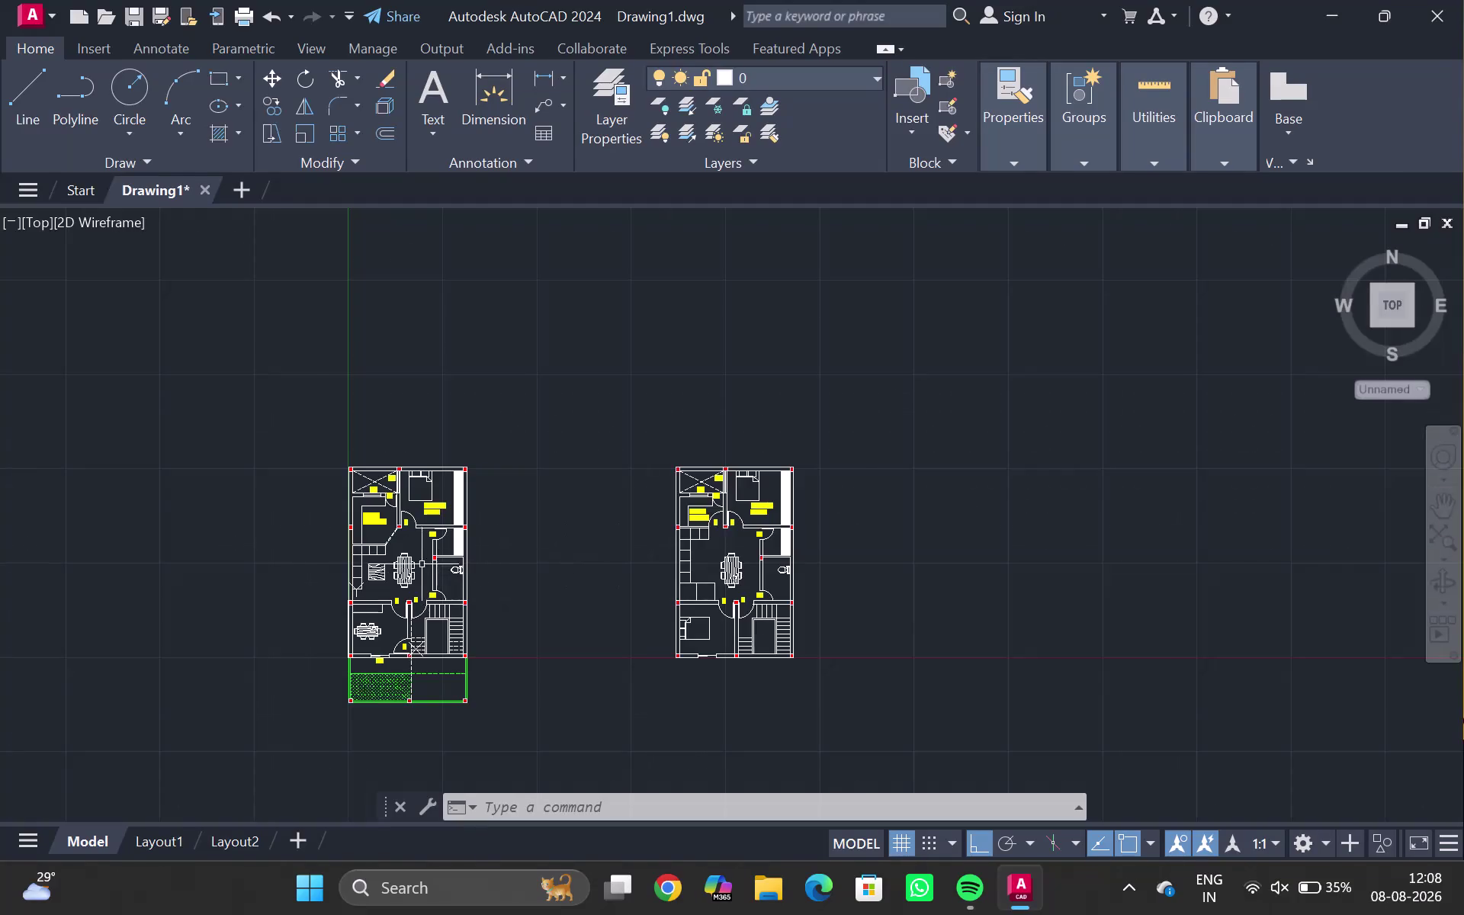
Zoom to the left plan's kitchen and dining area, then switch from single-line to Multiline Text.
scroll(up, 3)
middle_drag(380, 574, 430, 545)
scroll(up, 3)
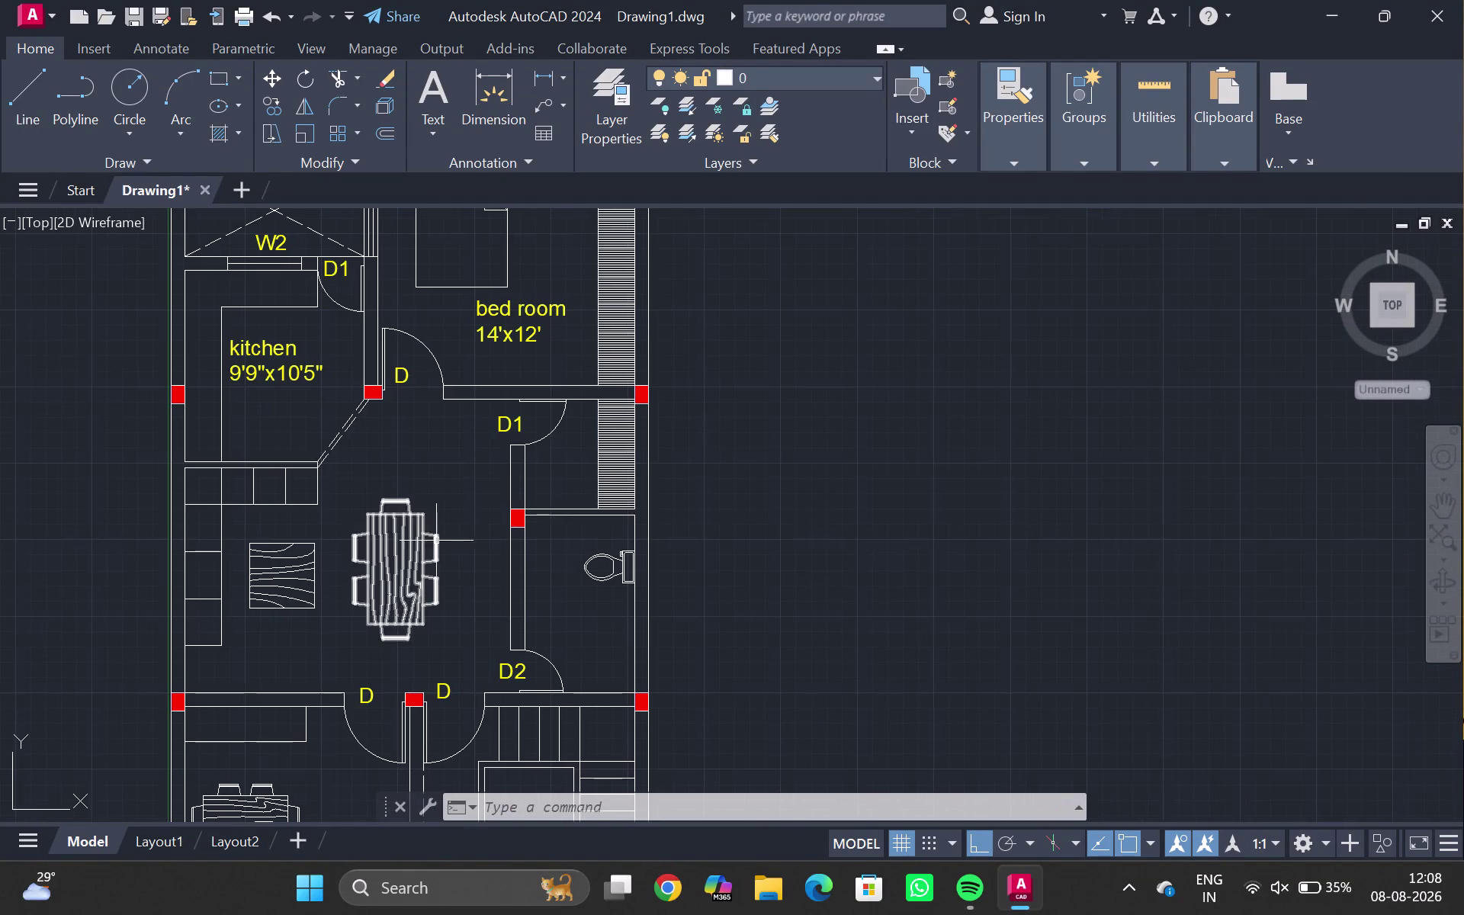
scroll(up, 3)
middle_drag(440, 525, 438, 564)
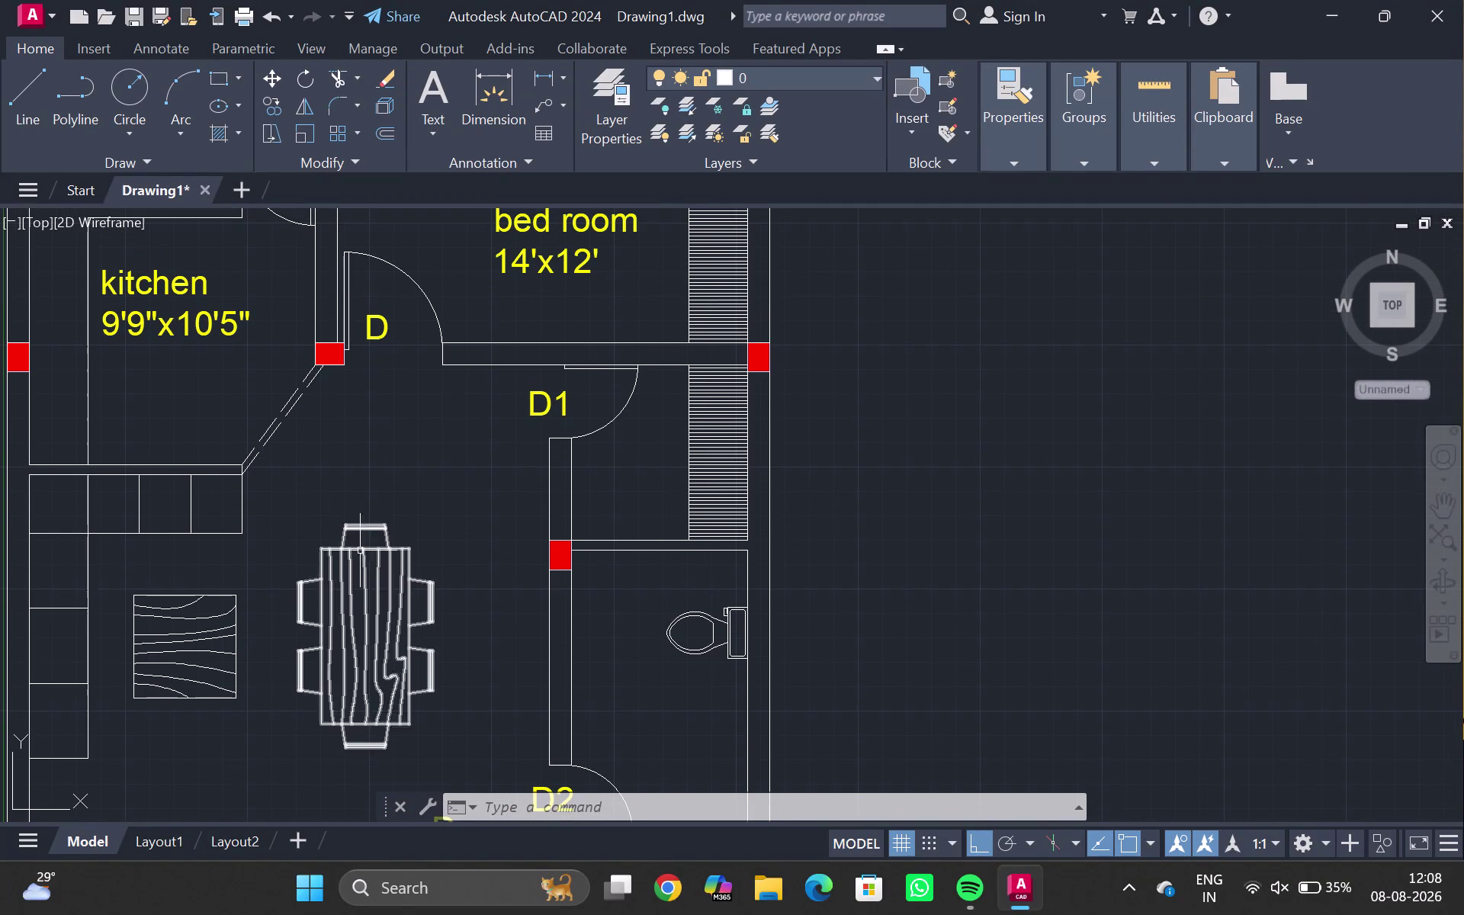
click(432, 122)
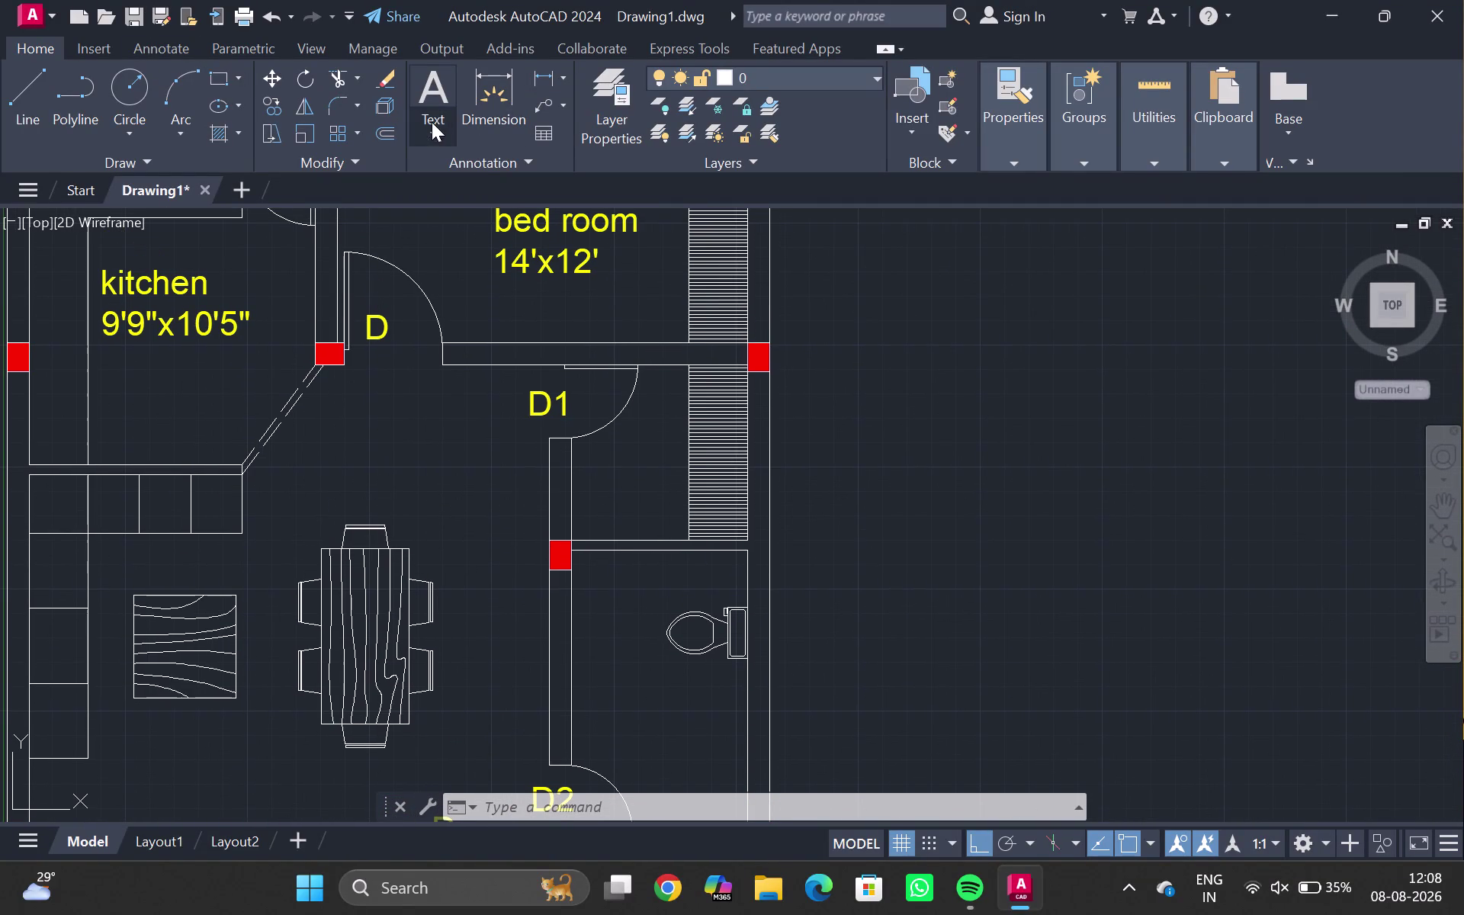
double_click(458, 228)
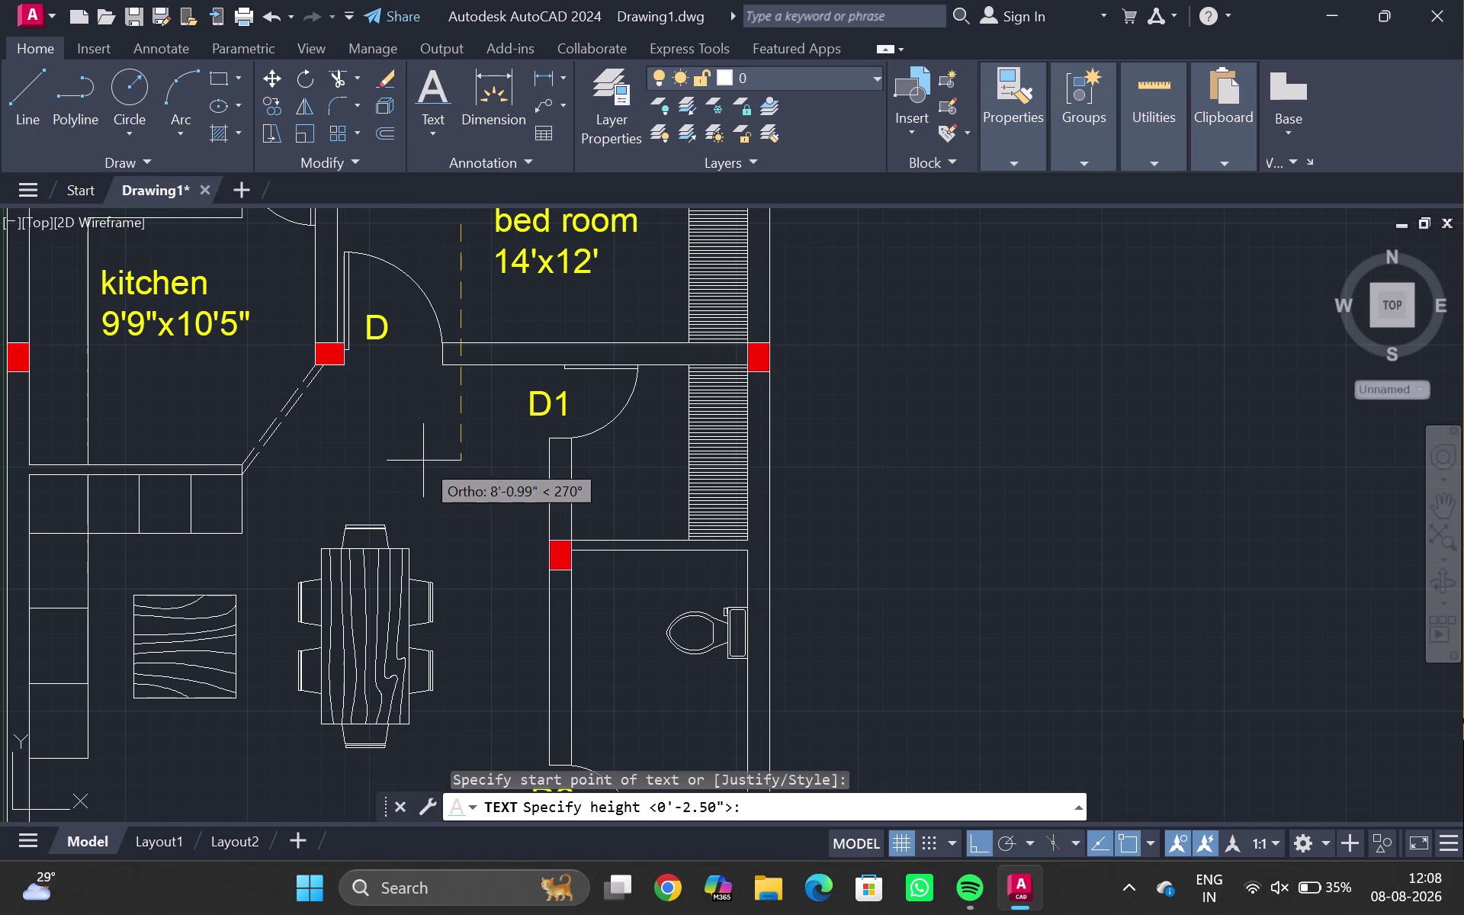
key(Escape)
click(433, 135)
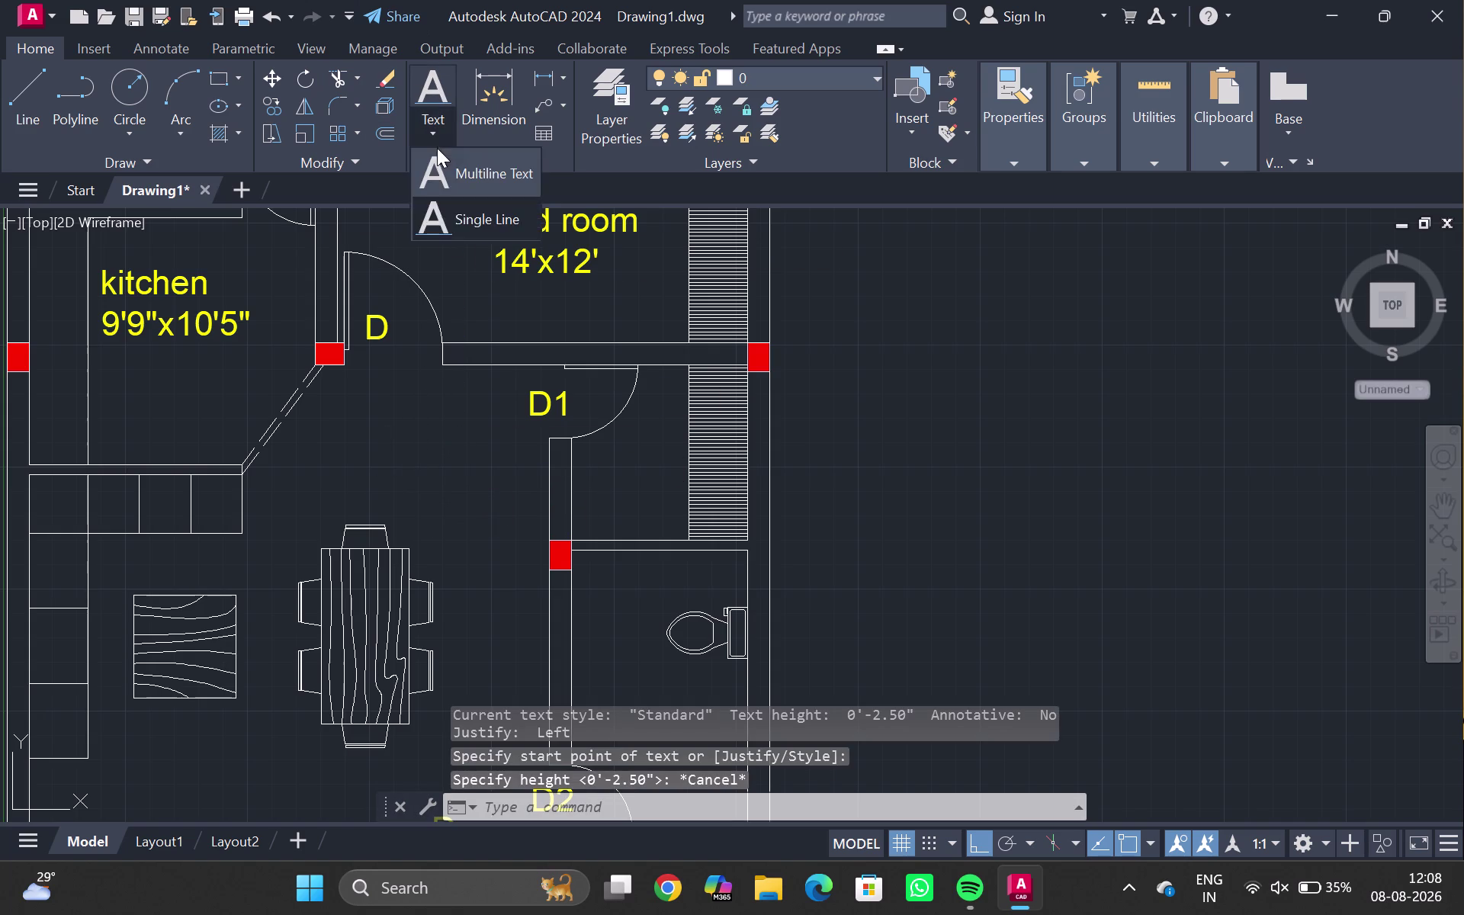
click(474, 176)
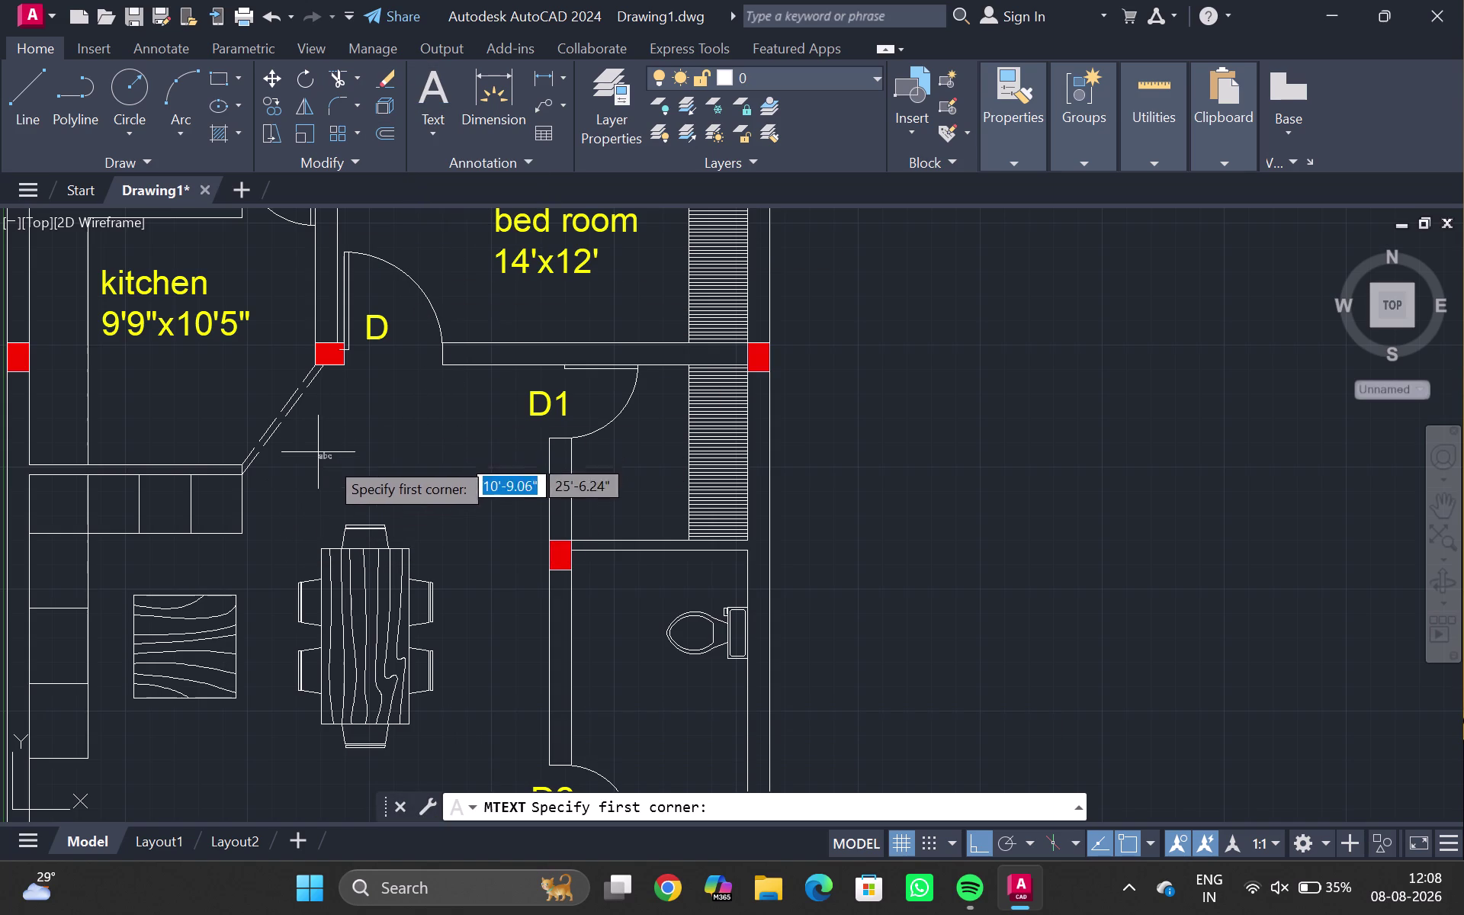
Draw a text box in the living area and type LIVING ROOM, fixing a typo.
middle_drag(394, 618, 511, 233)
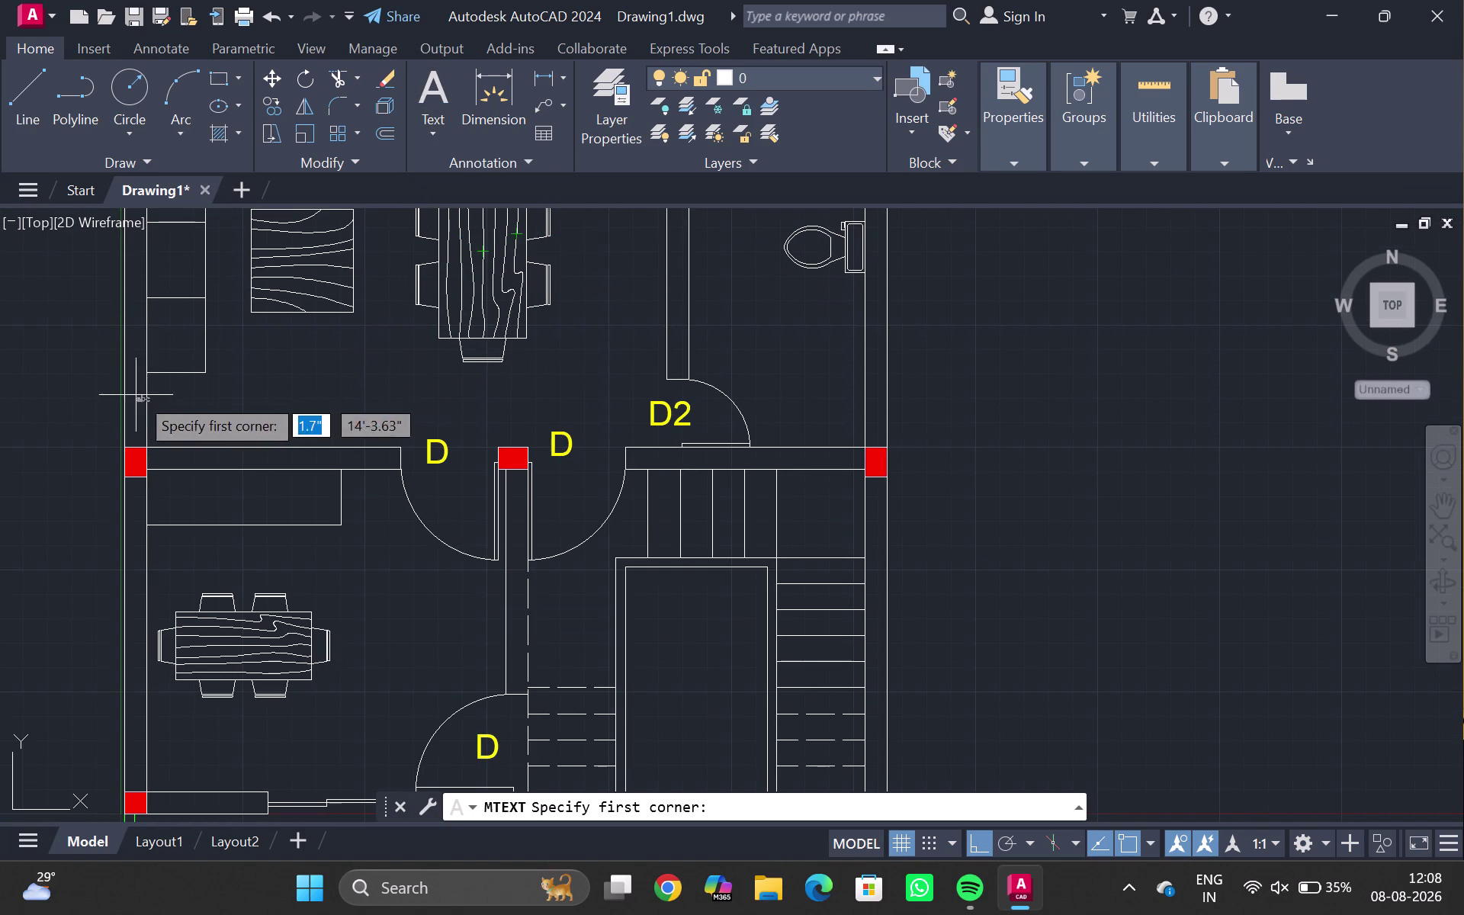
click(247, 333)
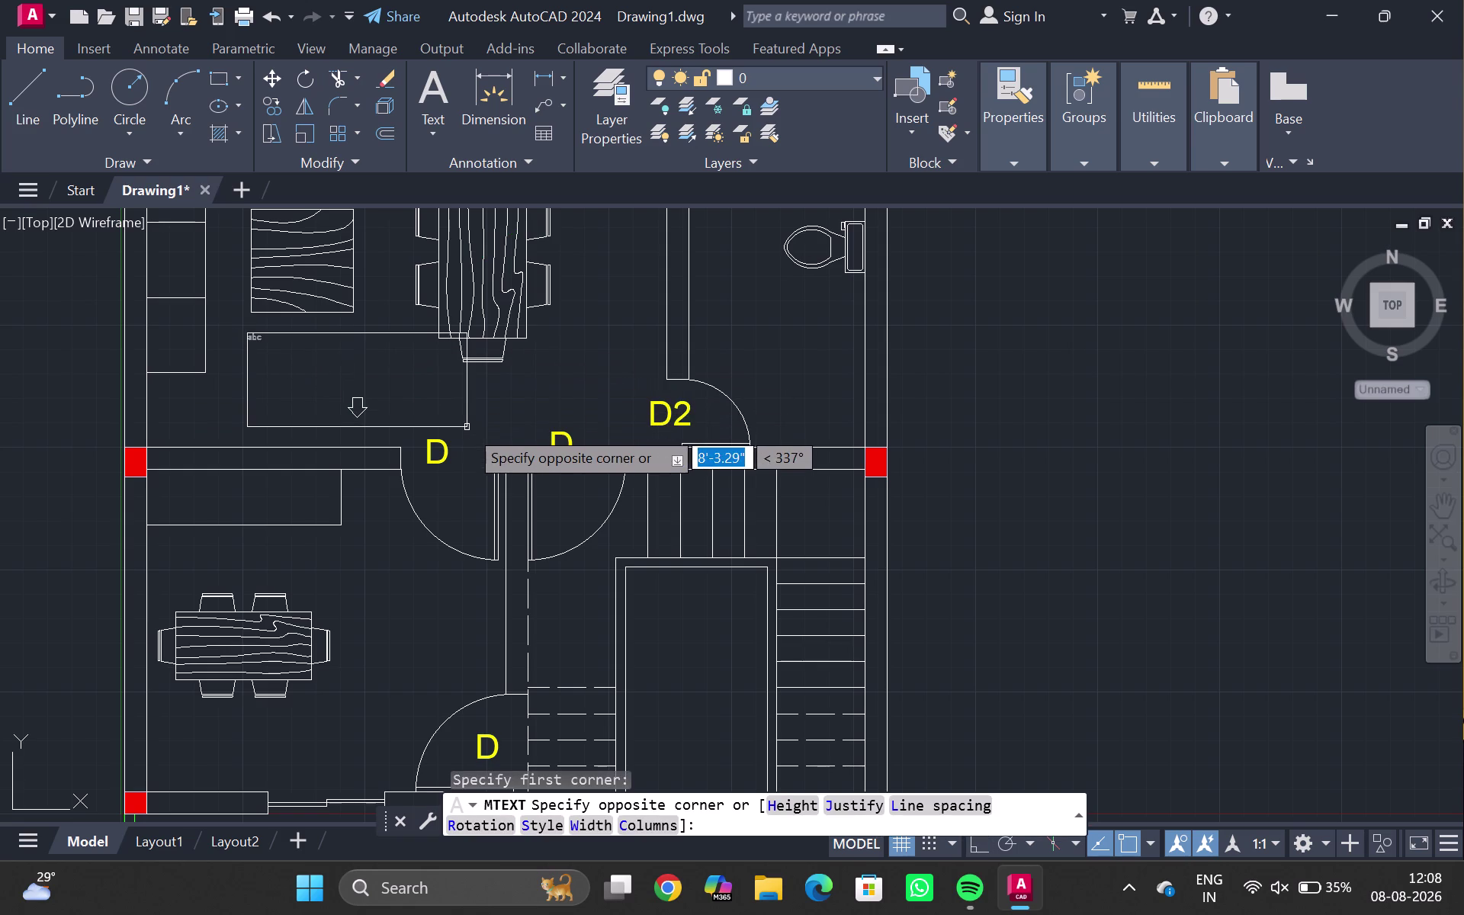
click(438, 428)
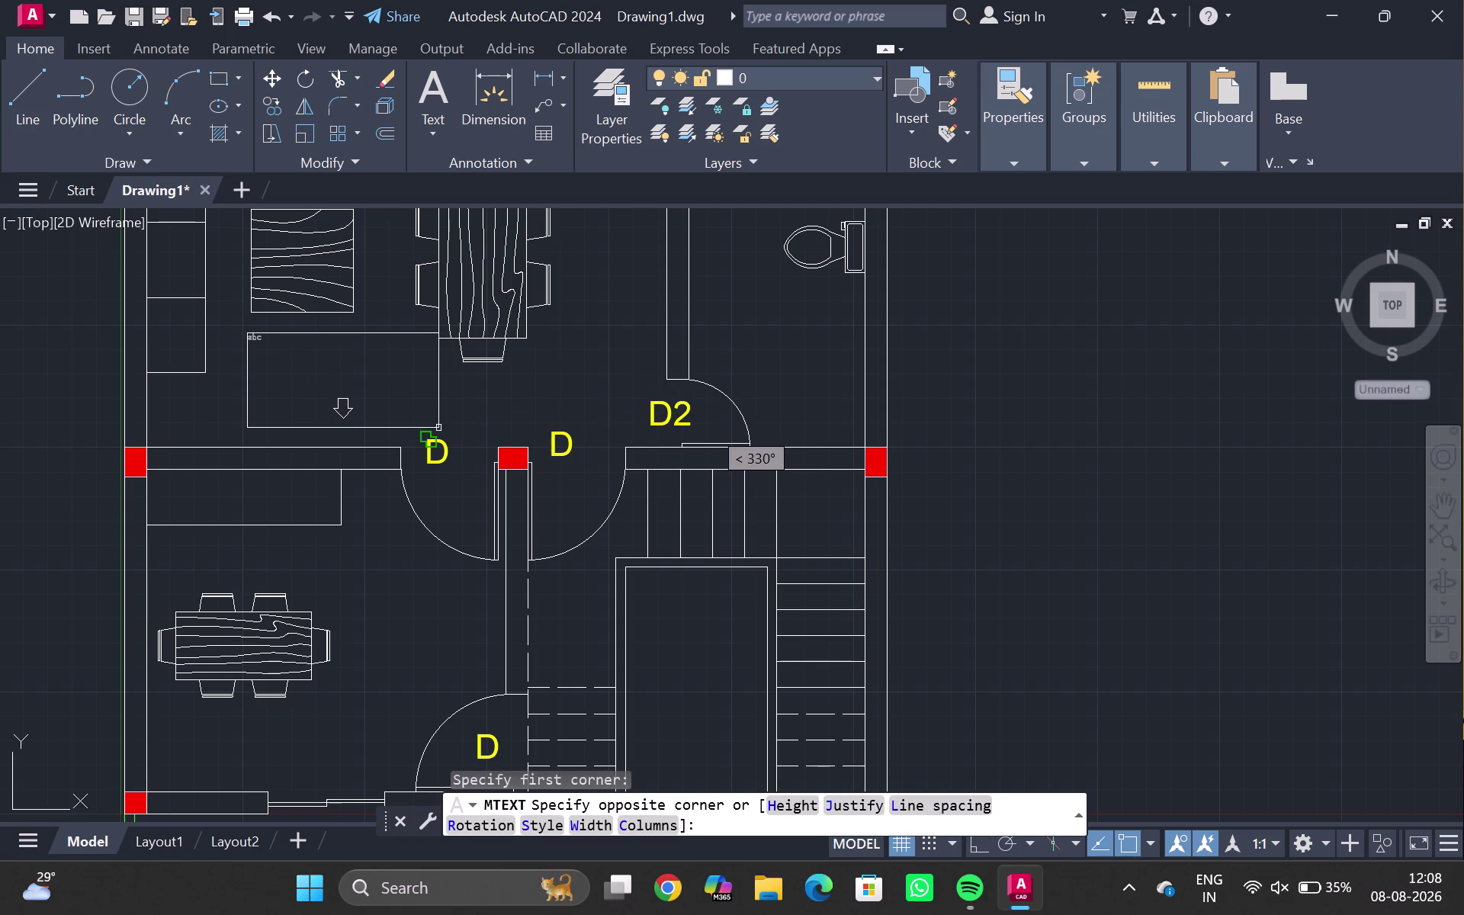
text(LI)
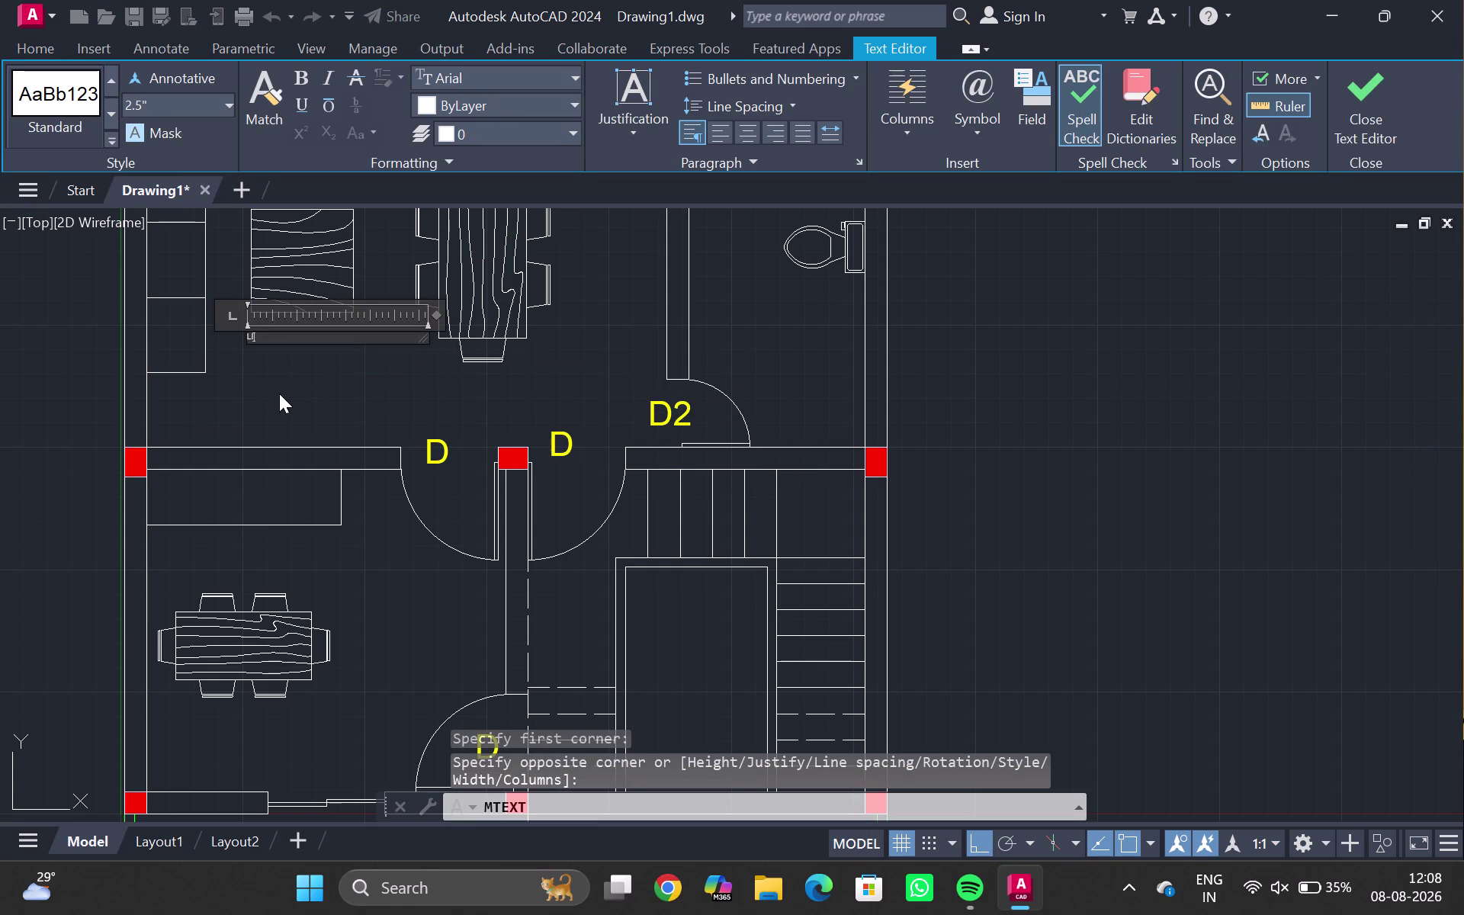
text(VING ROIO)
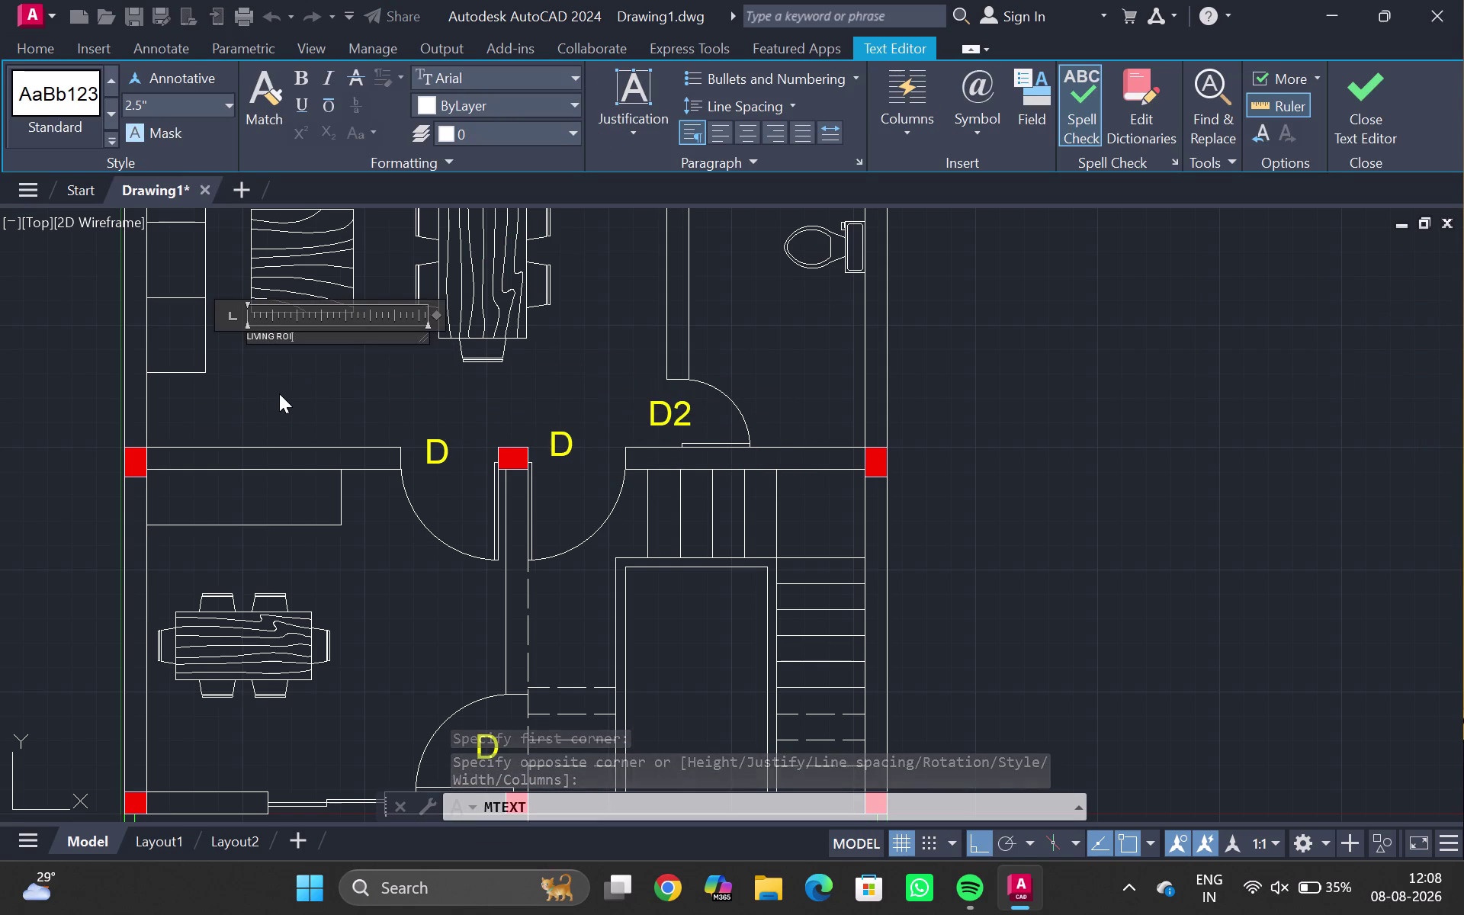
key(BackSpace)
key(BackSpace)
text(O)
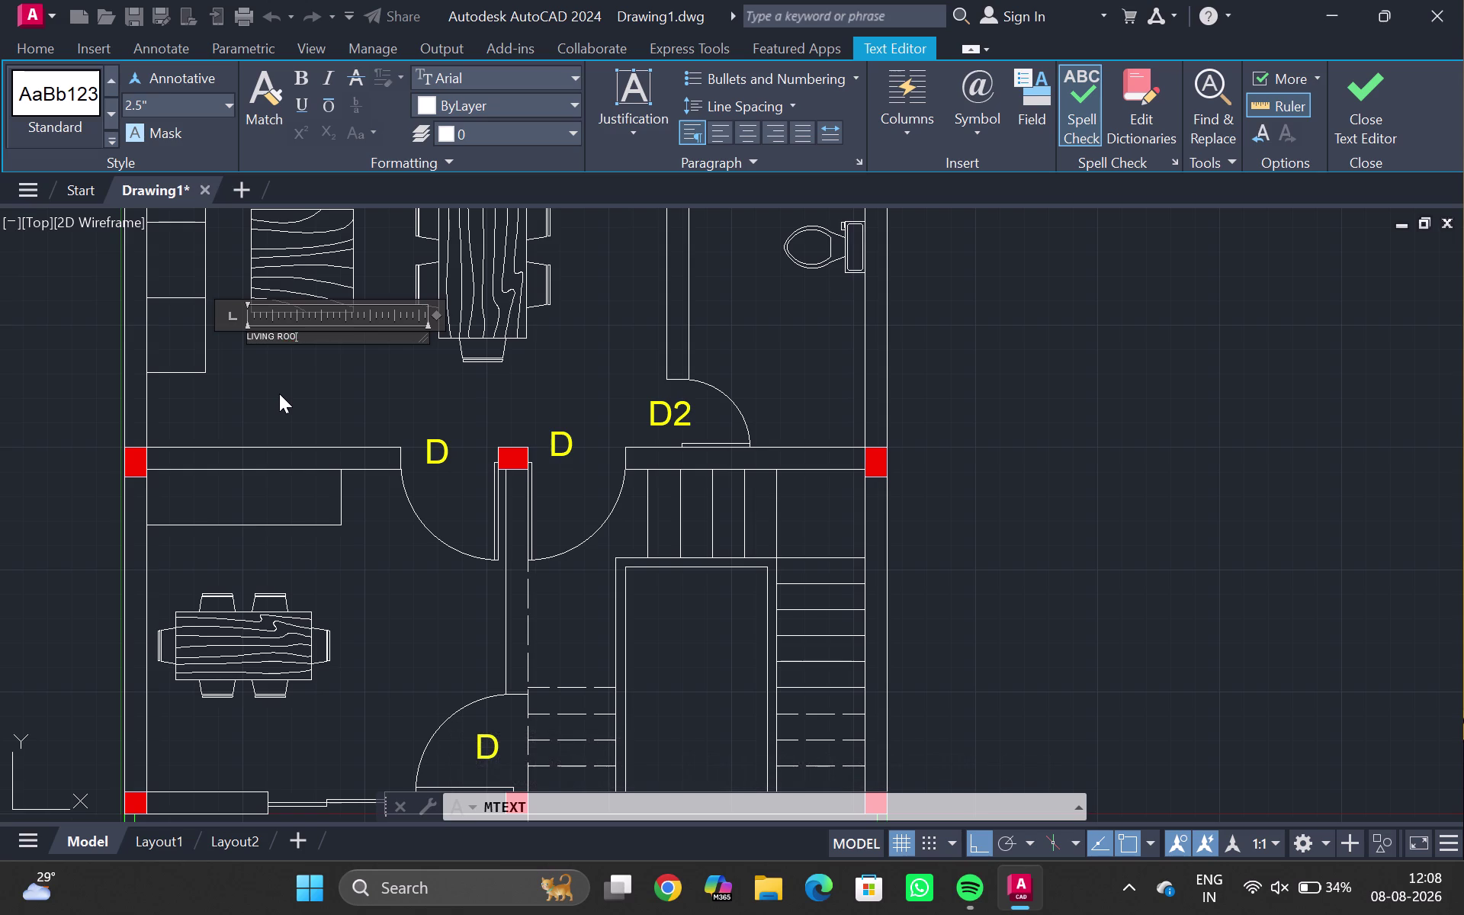
text(M)
Start a second line with the size 17'9"X and re-center the view on the left plan.
key(Return)
key(1)
text(7')
key(9)
key(shift+quotedbl)
key(x)
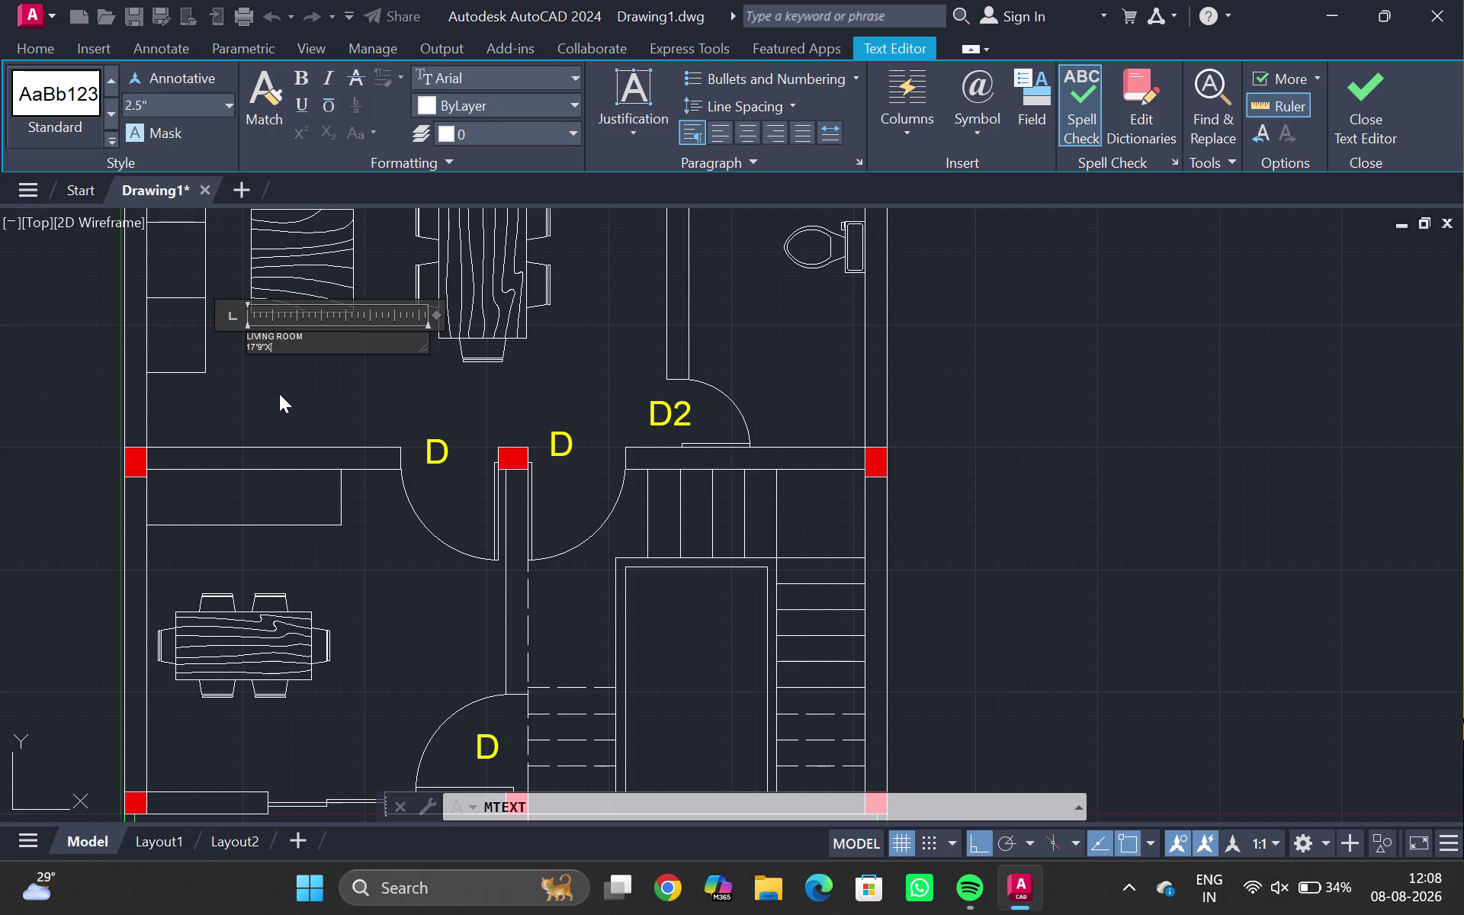
scroll(down, 3)
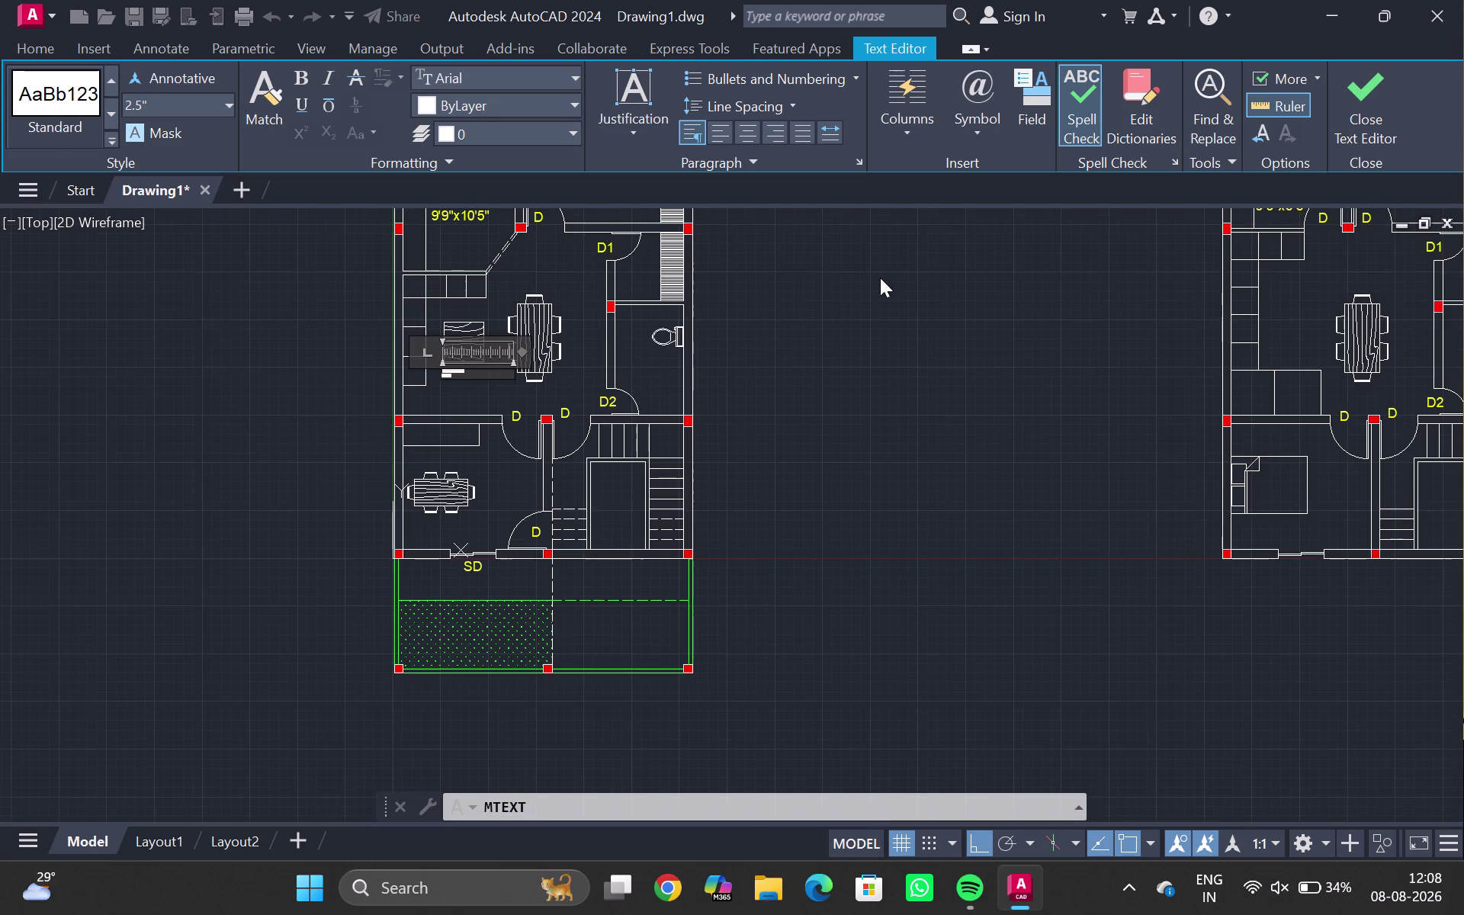
middle_drag(929, 277, 876, 305)
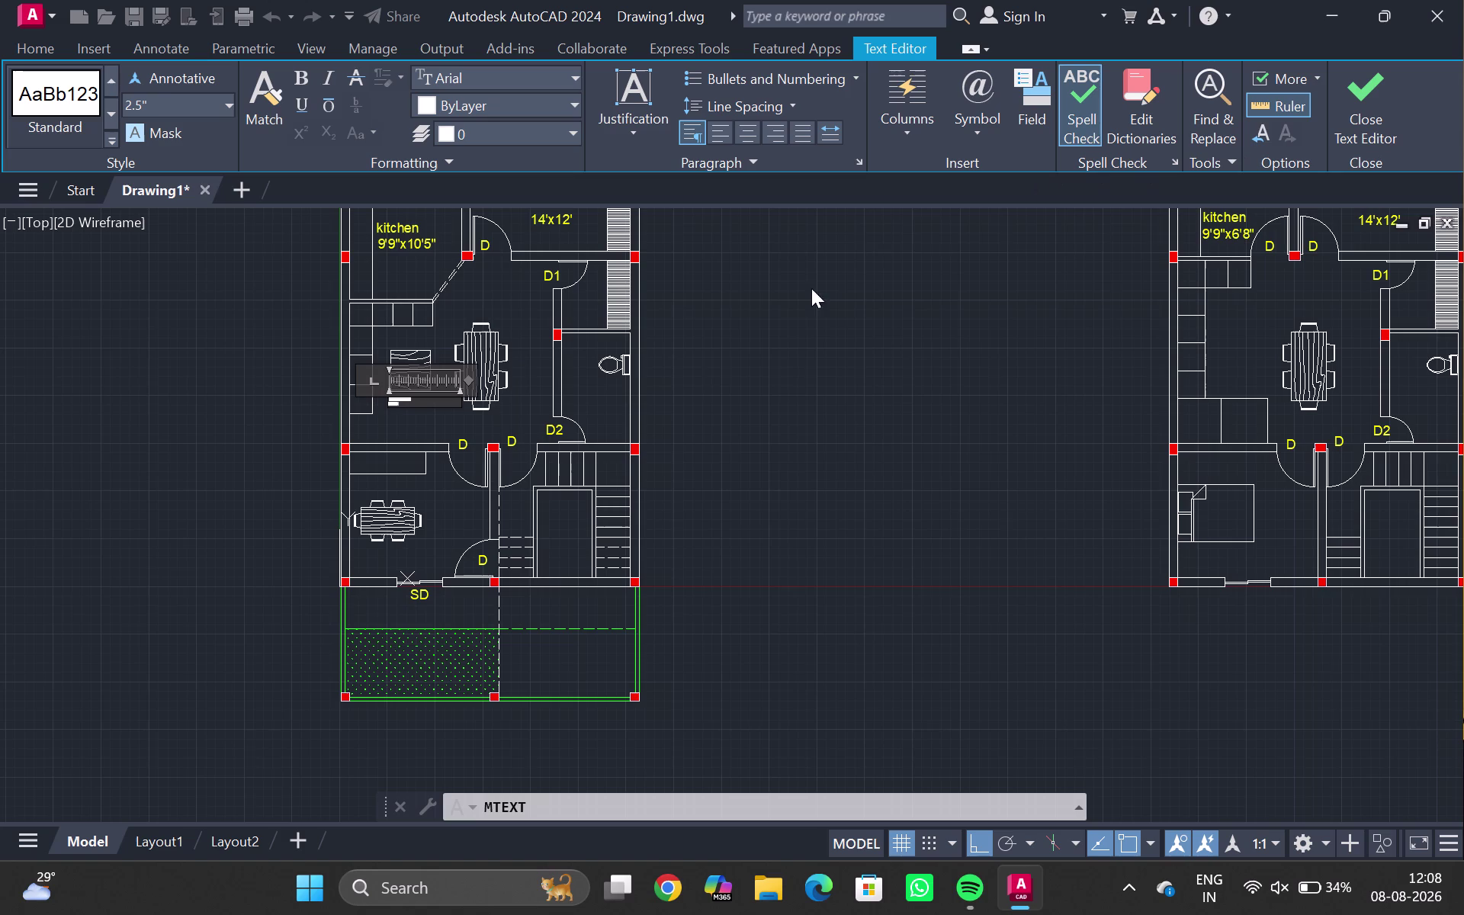
scroll(up, 3)
scroll(up, 3)
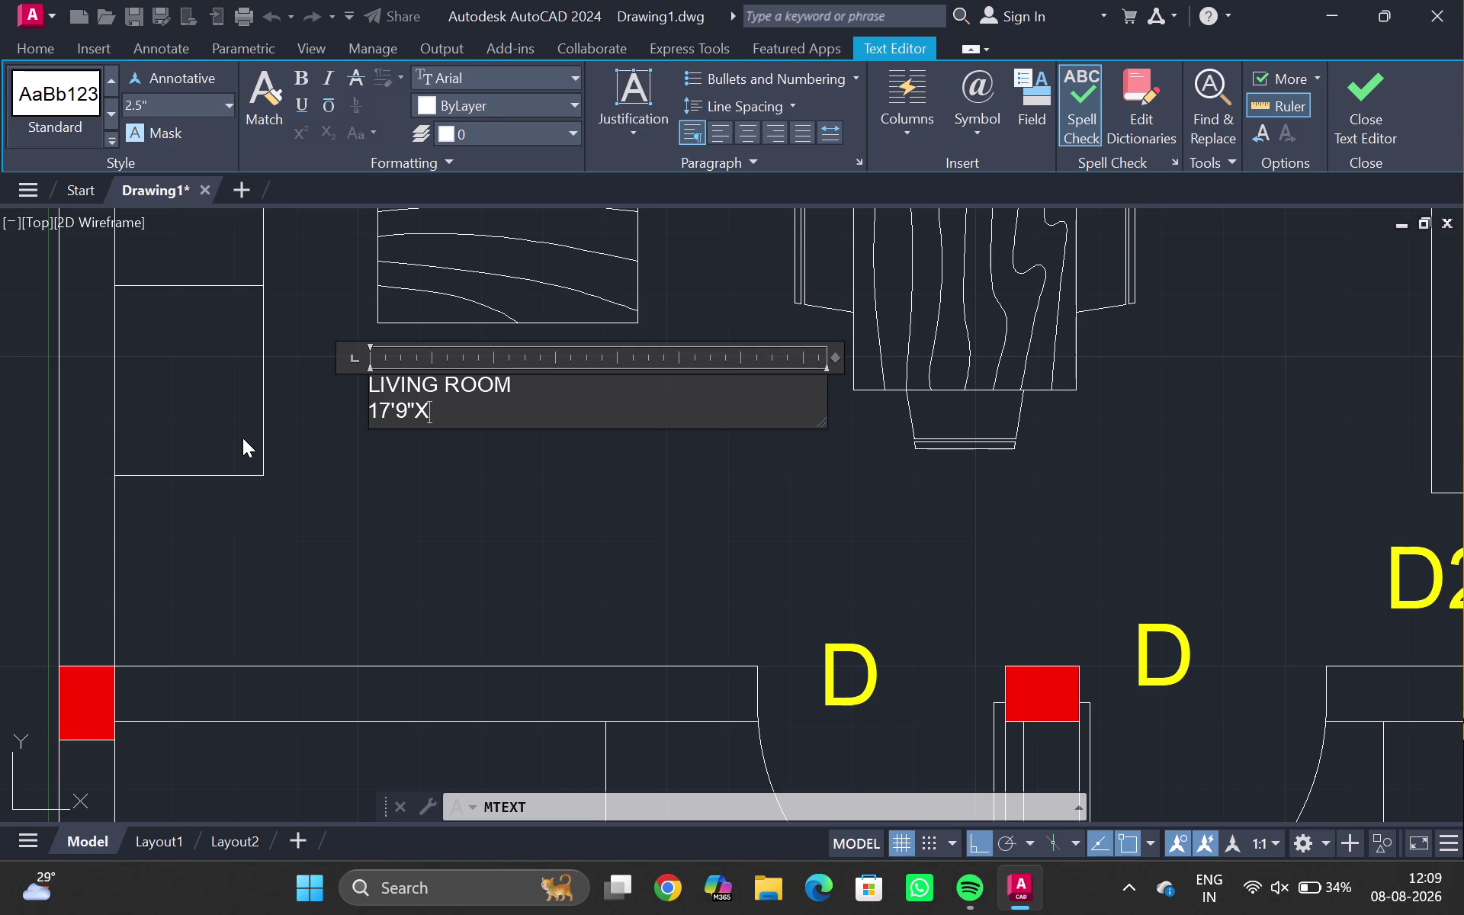
Finish the size as 12'3", select all the label text, and color it Yellow.
text(12)
key(apostrophe)
key(3)
key(shift+quotedbl)
drag(556, 416, 523, 417)
drag(522, 418, 319, 333)
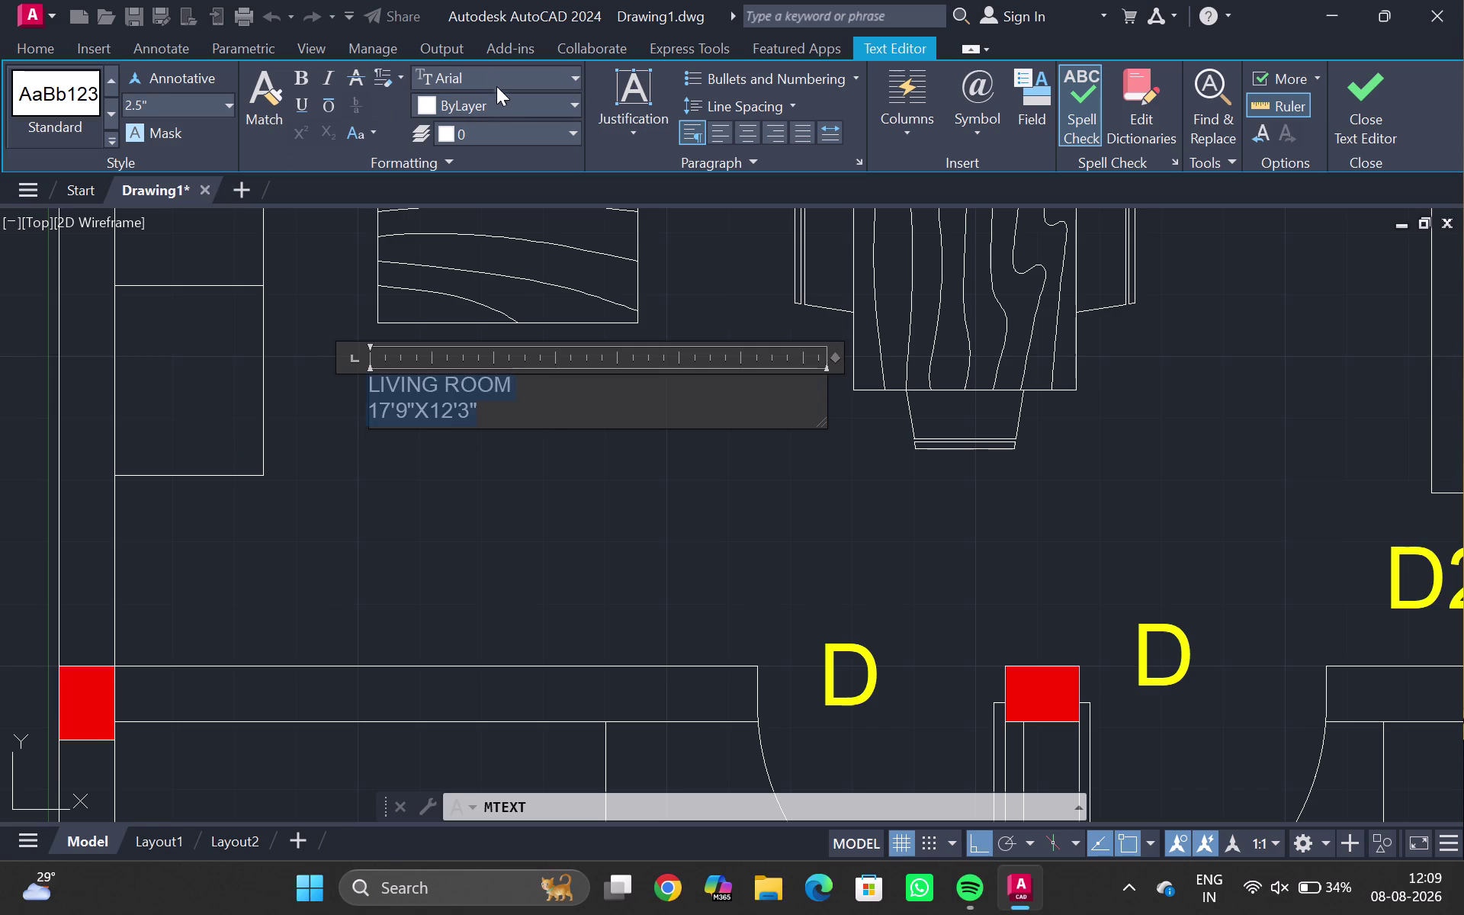
click(496, 101)
click(444, 326)
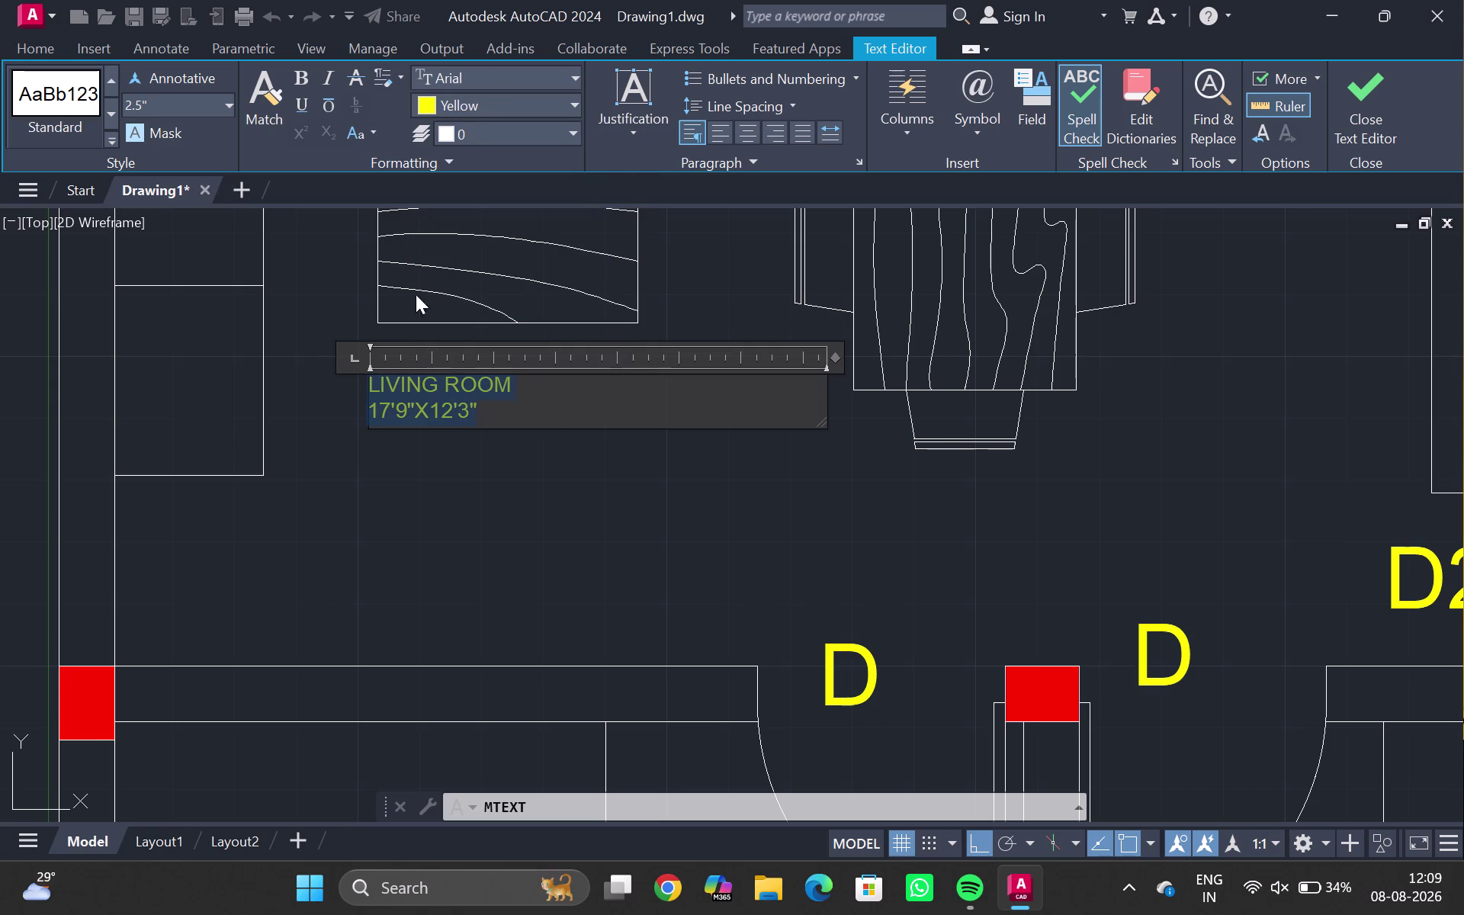
Set the label's text height to 10", then 8", and close the editor.
click(148, 102)
key(BackSpace)
text(10)
key(shift+quotedbl)
key(Return)
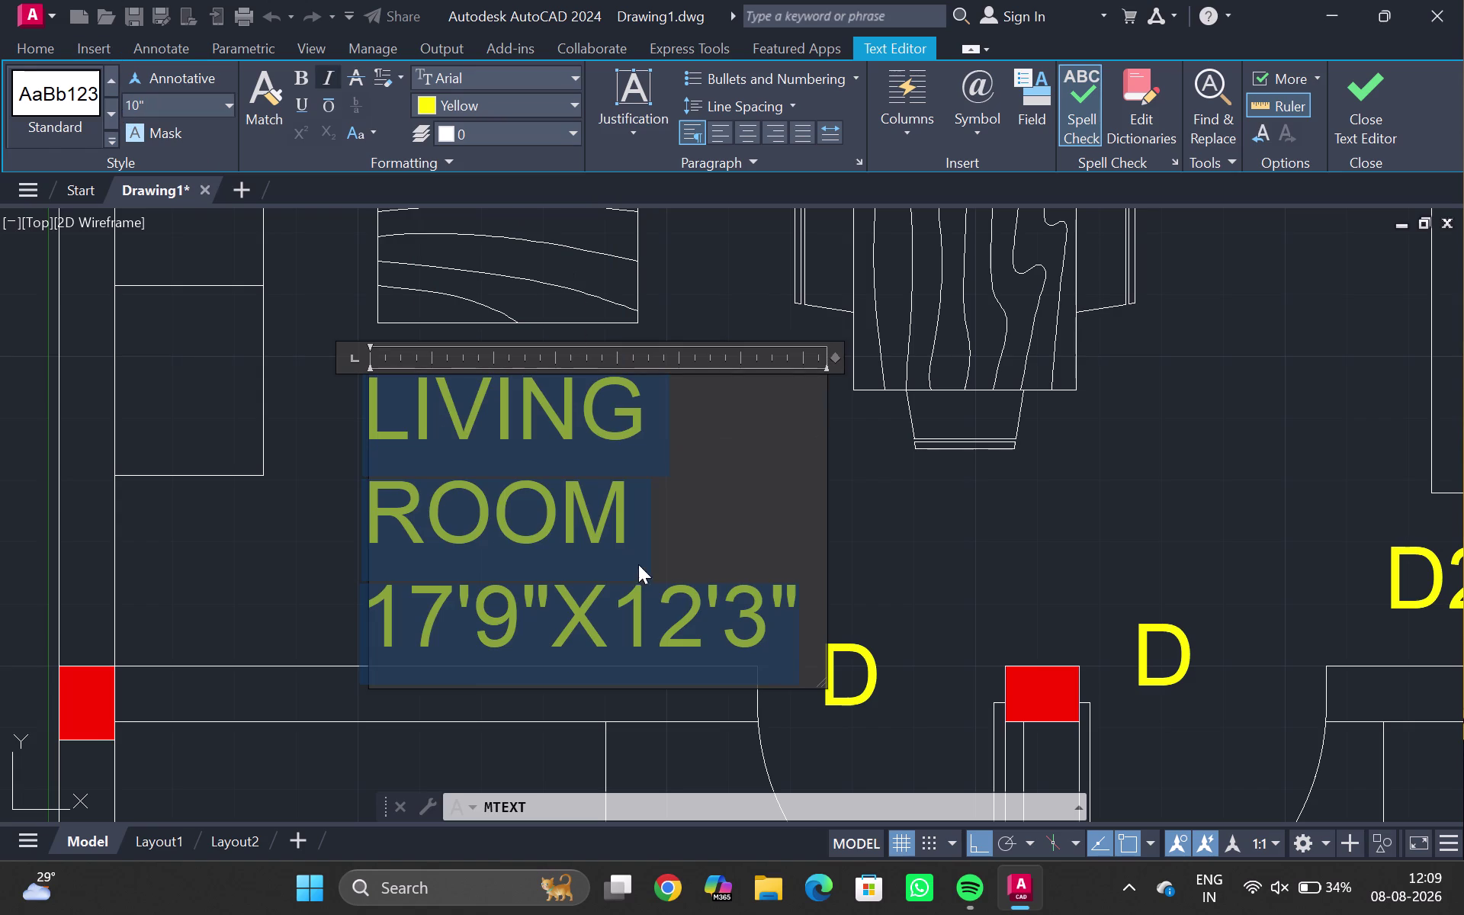
scroll(down, 3)
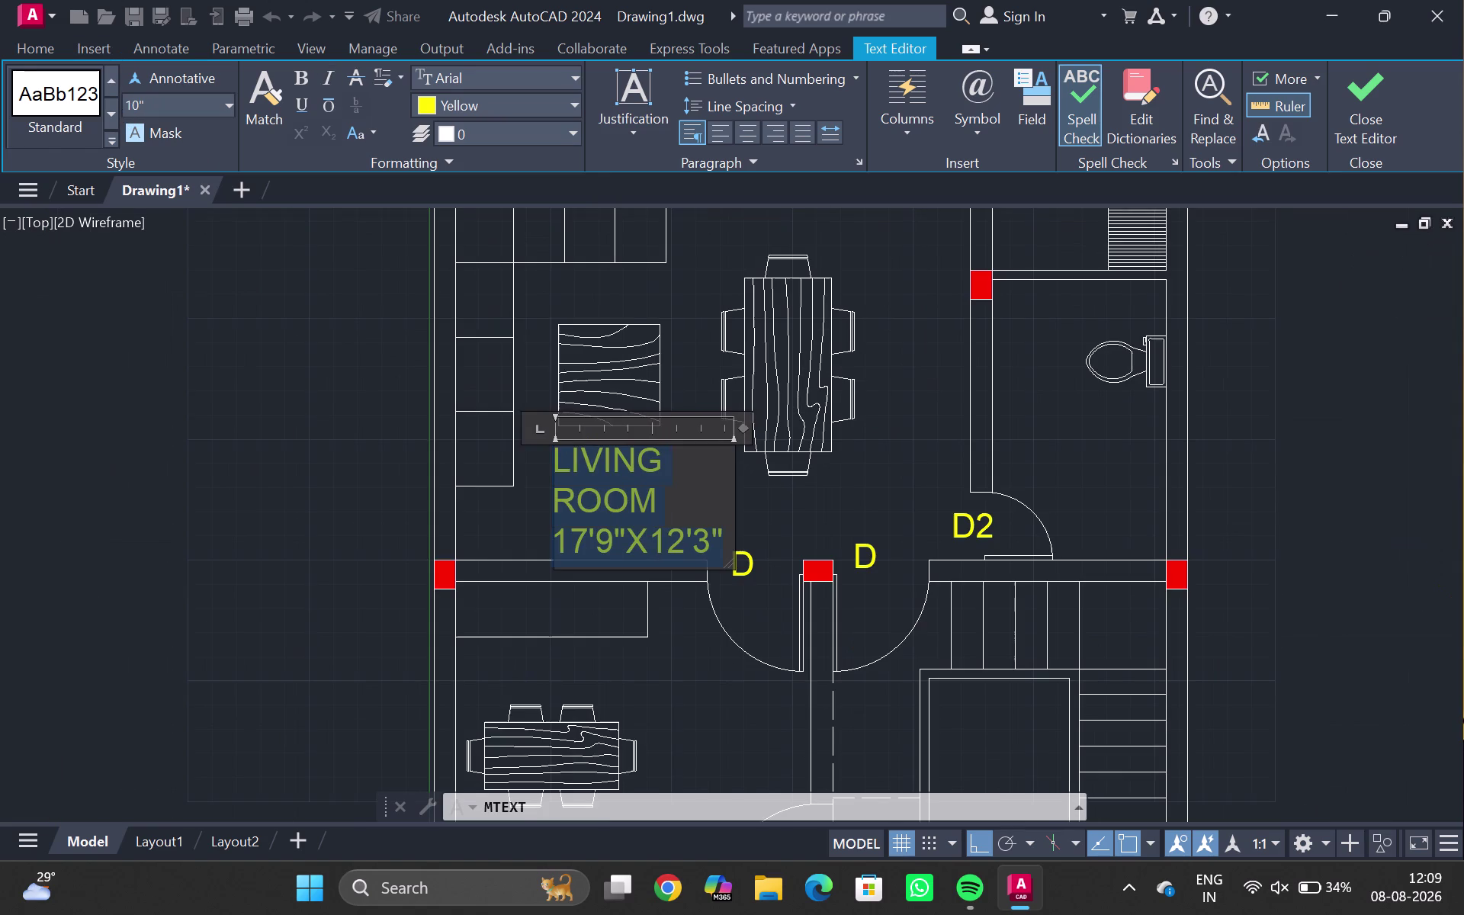
scroll(up, 3)
click(174, 108)
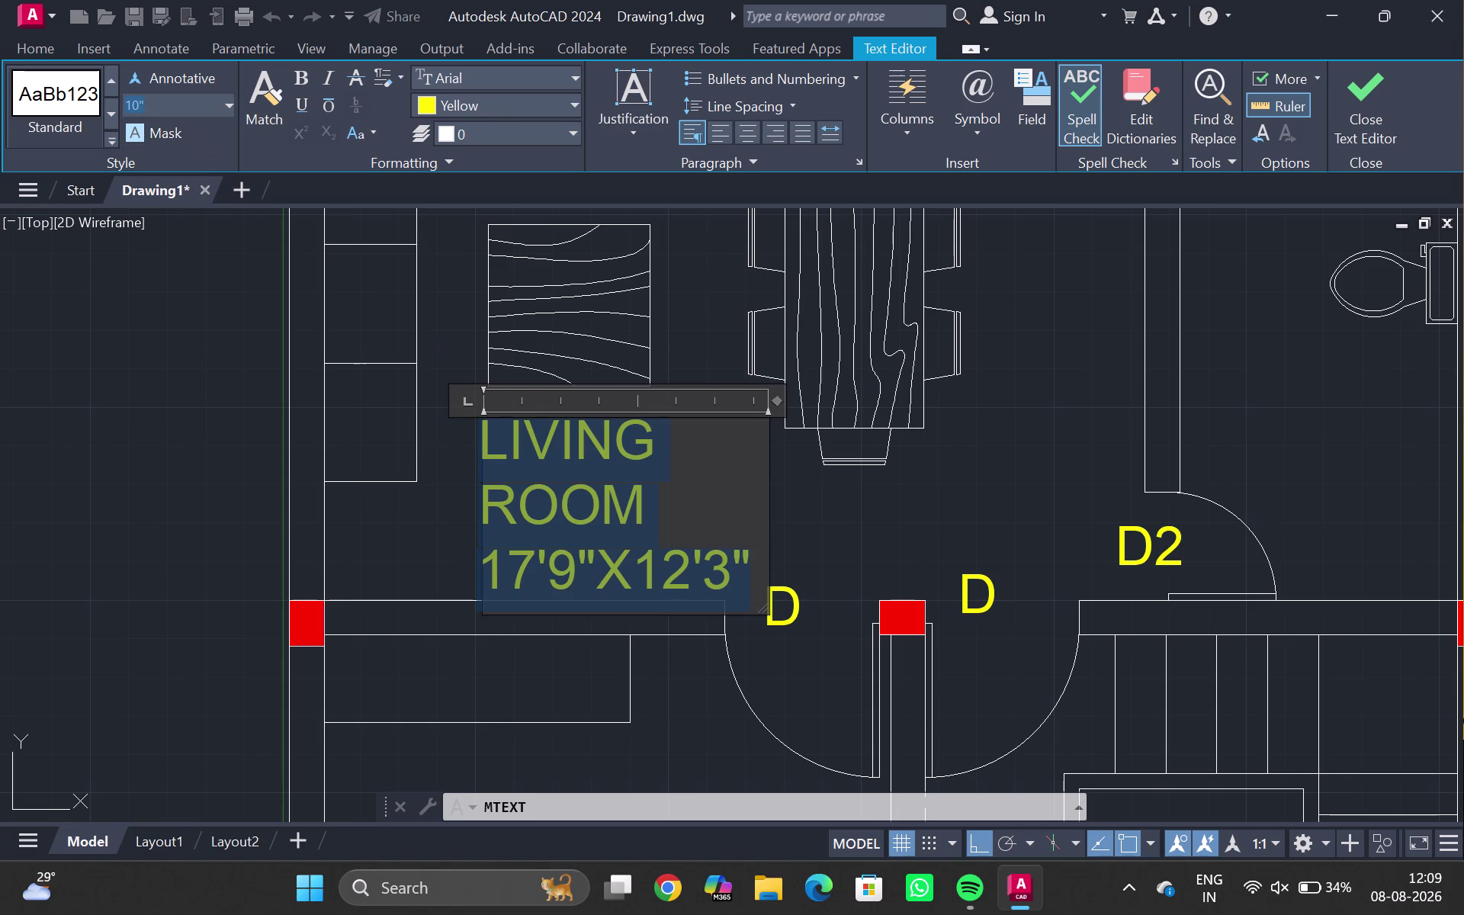
key(BackSpace)
text(8")
key(Return)
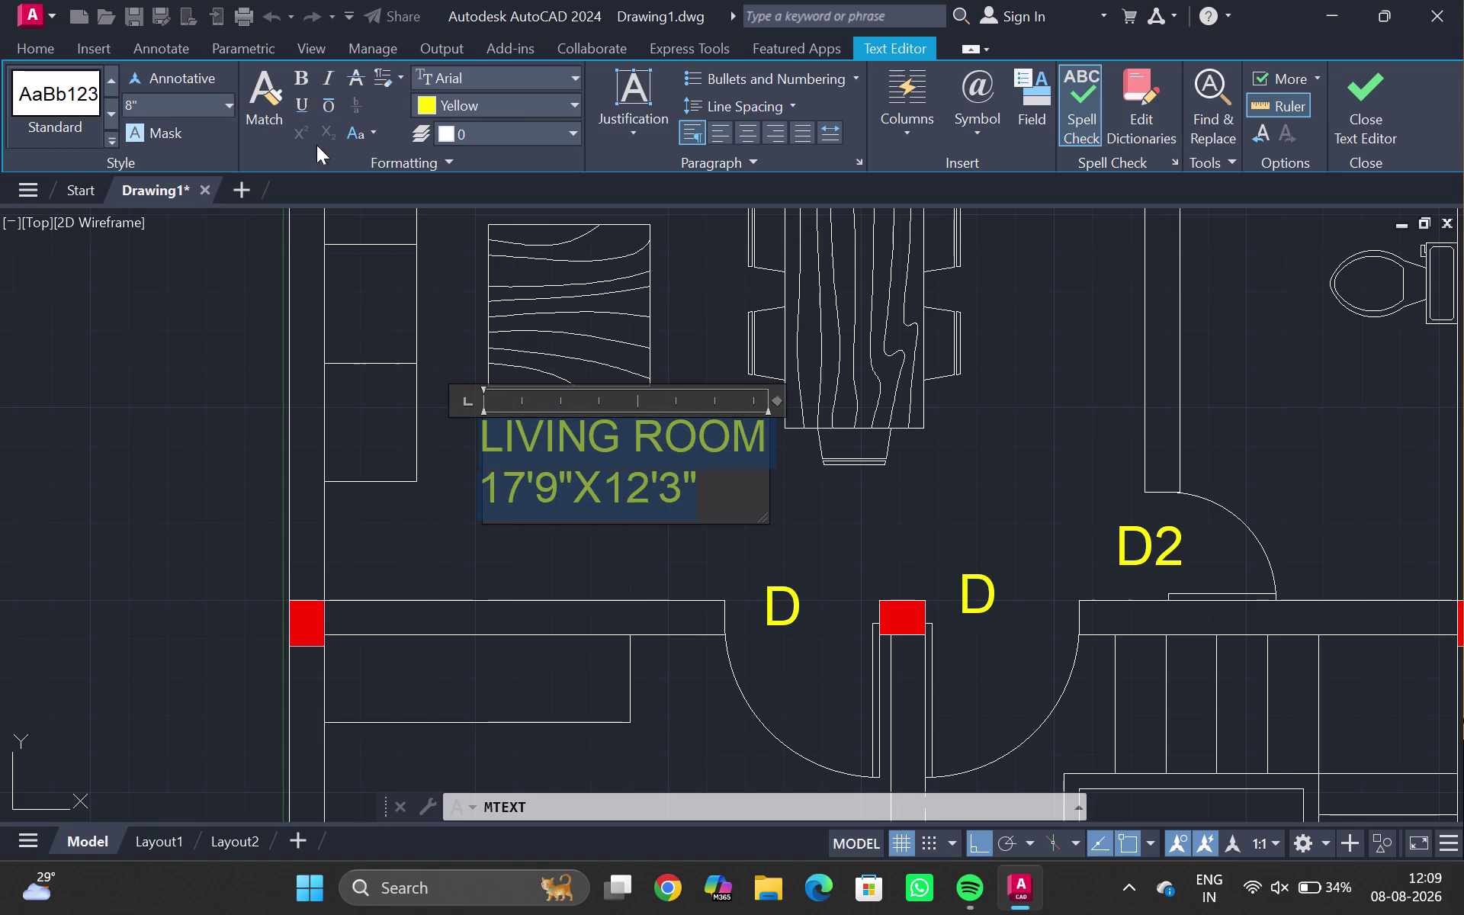
double_click(430, 489)
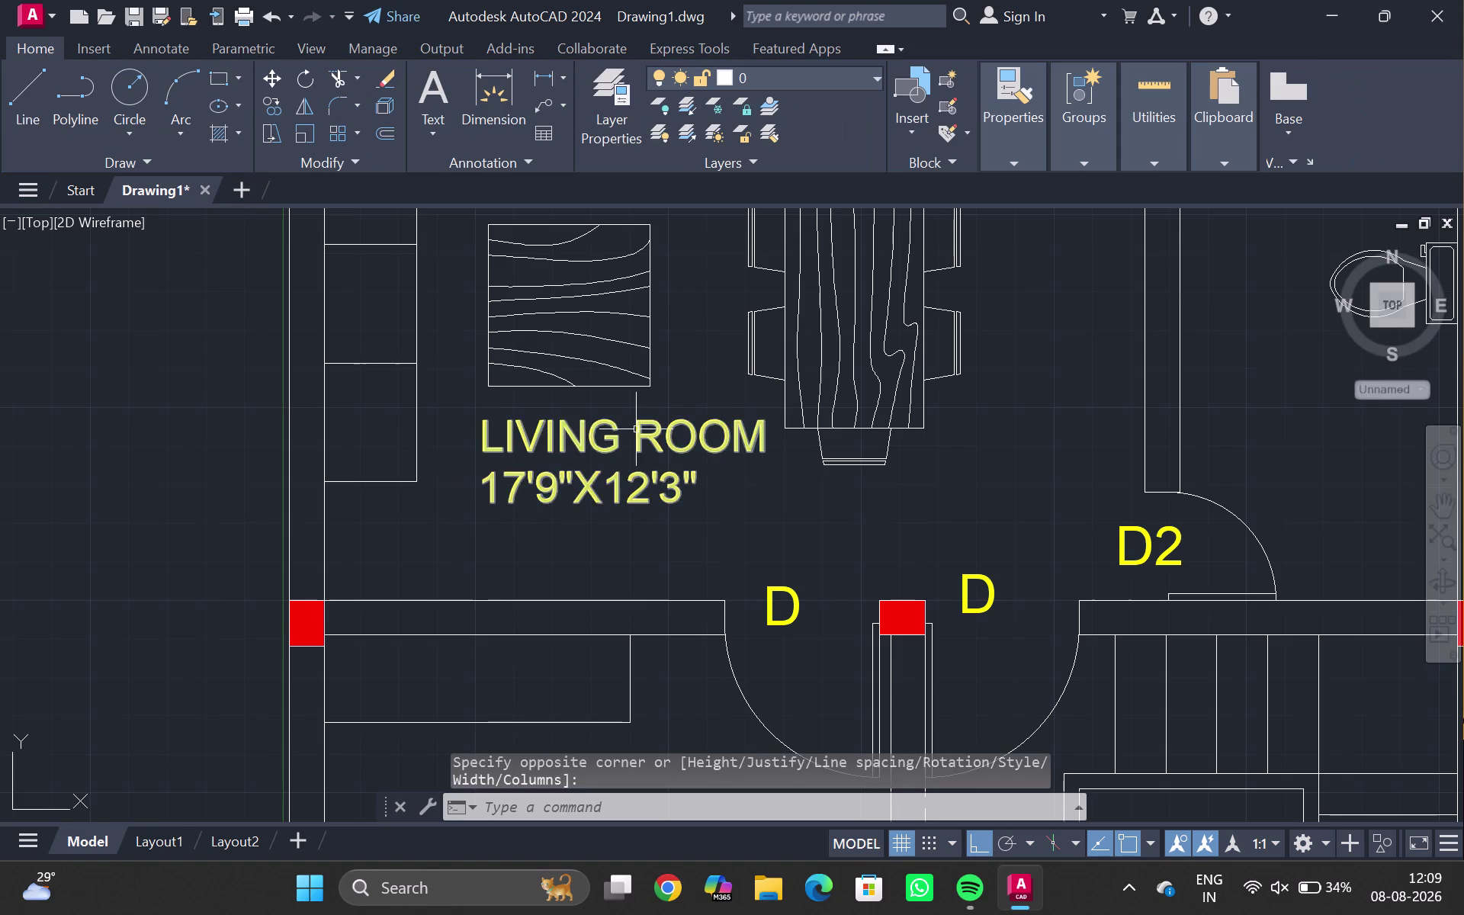
Zoom out to frame both floor plans and open the Home tab's Utilities dropdown.
scroll(down, 3)
scroll(down, 3)
scroll(down, 3)
middle_drag(1030, 457, 724, 459)
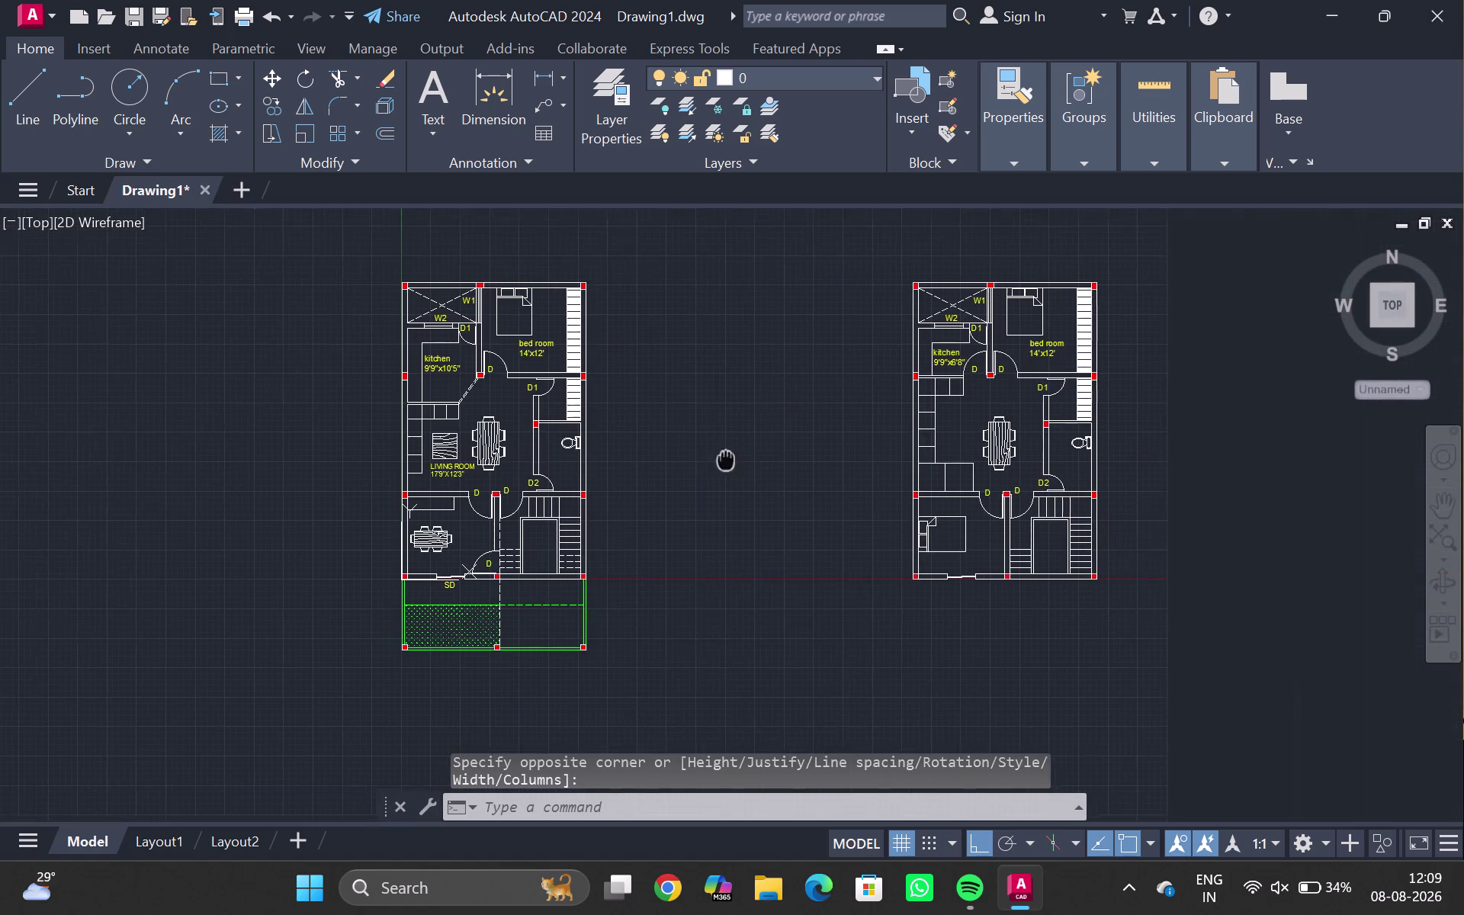
middle_drag(724, 460, 719, 458)
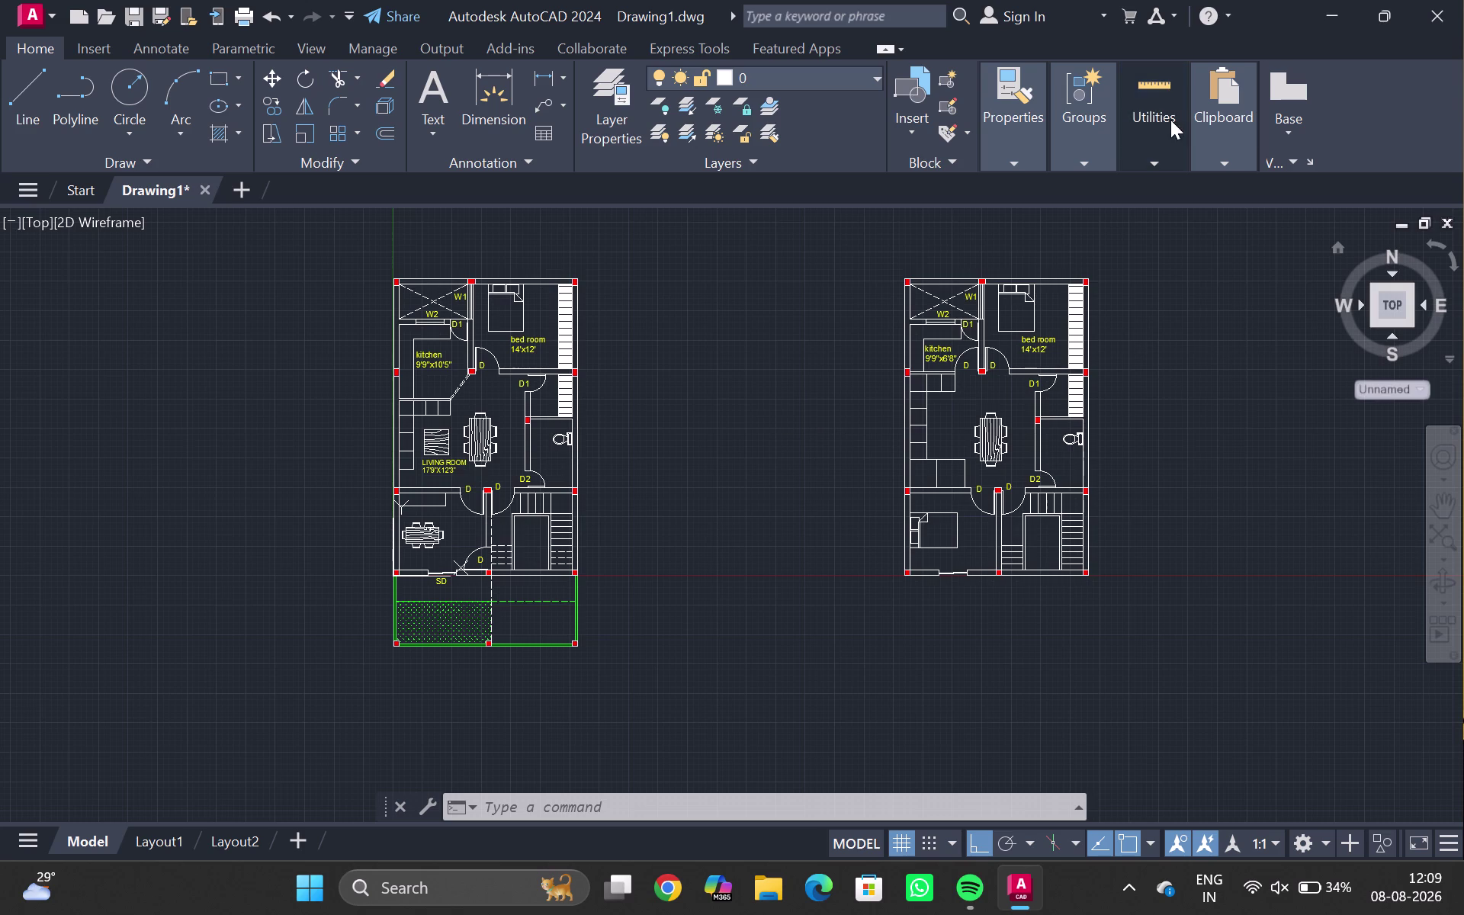
click(1172, 167)
click(1160, 247)
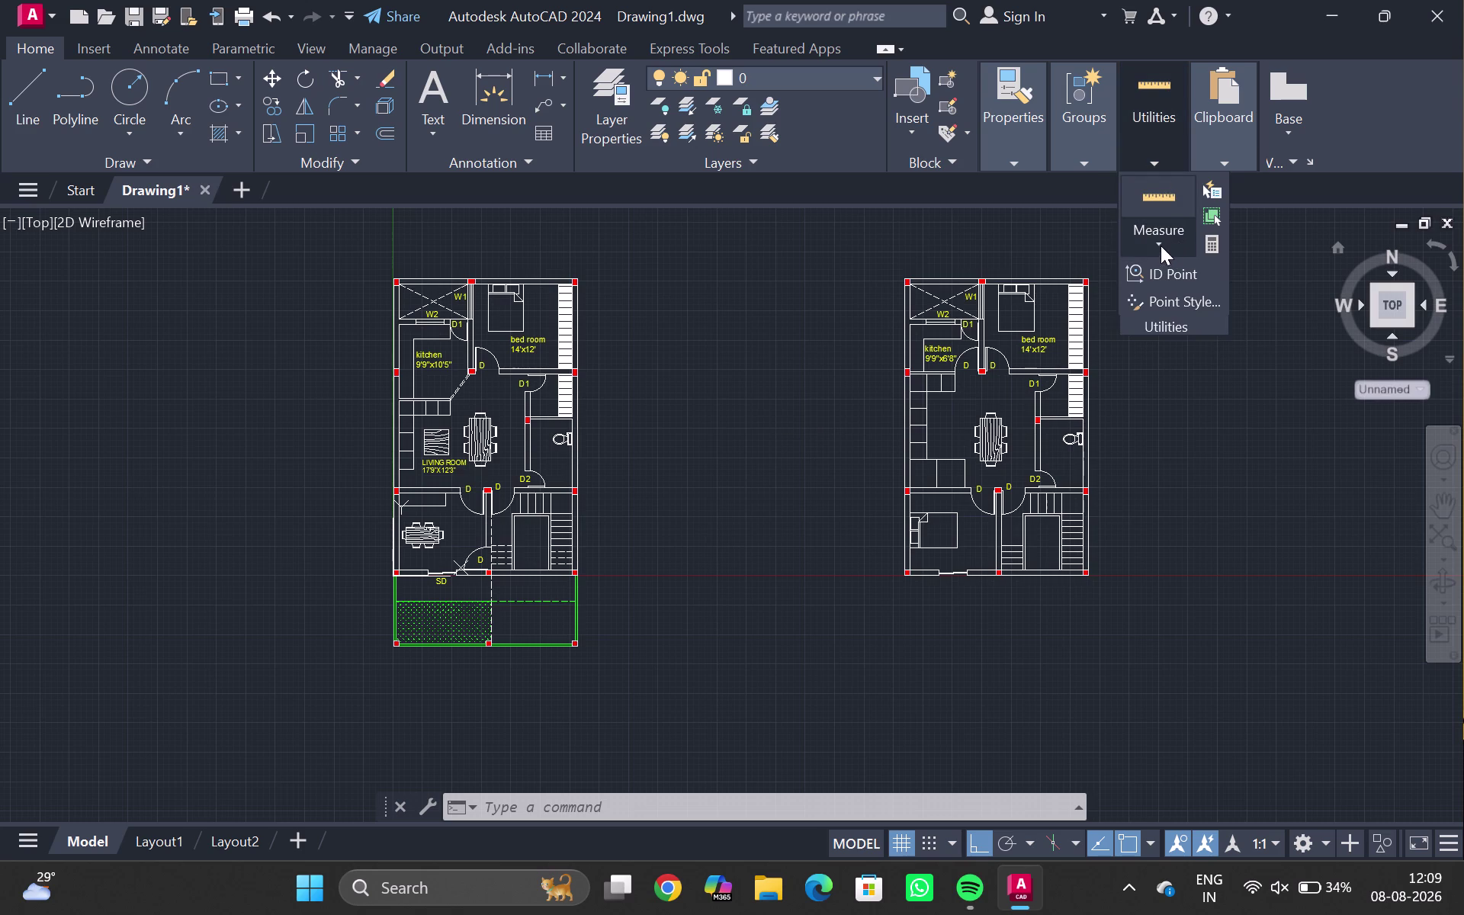
click(1181, 283)
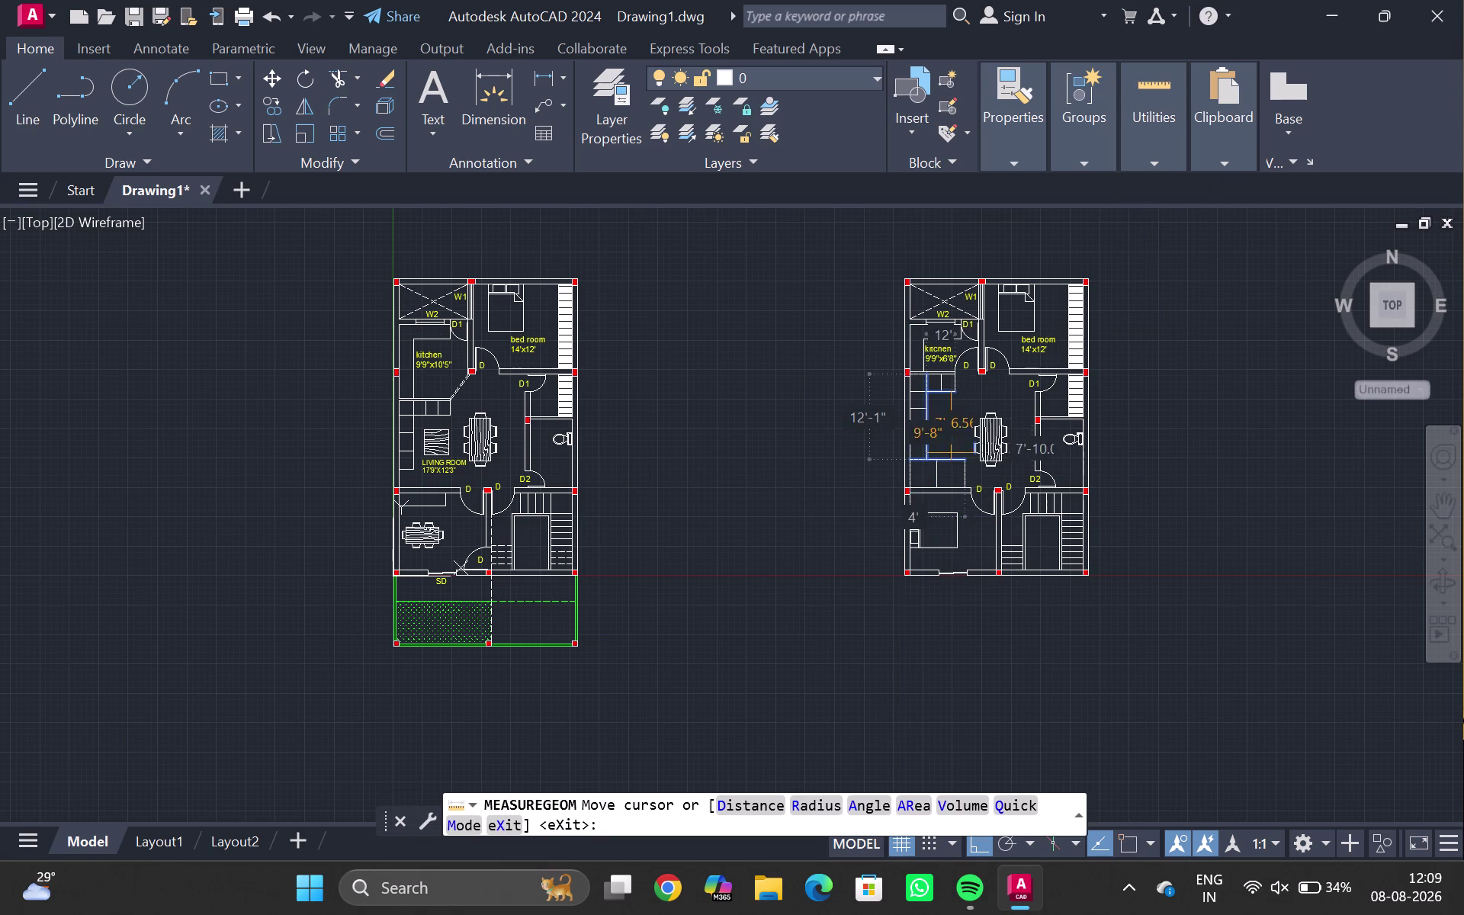
scroll(up, 3)
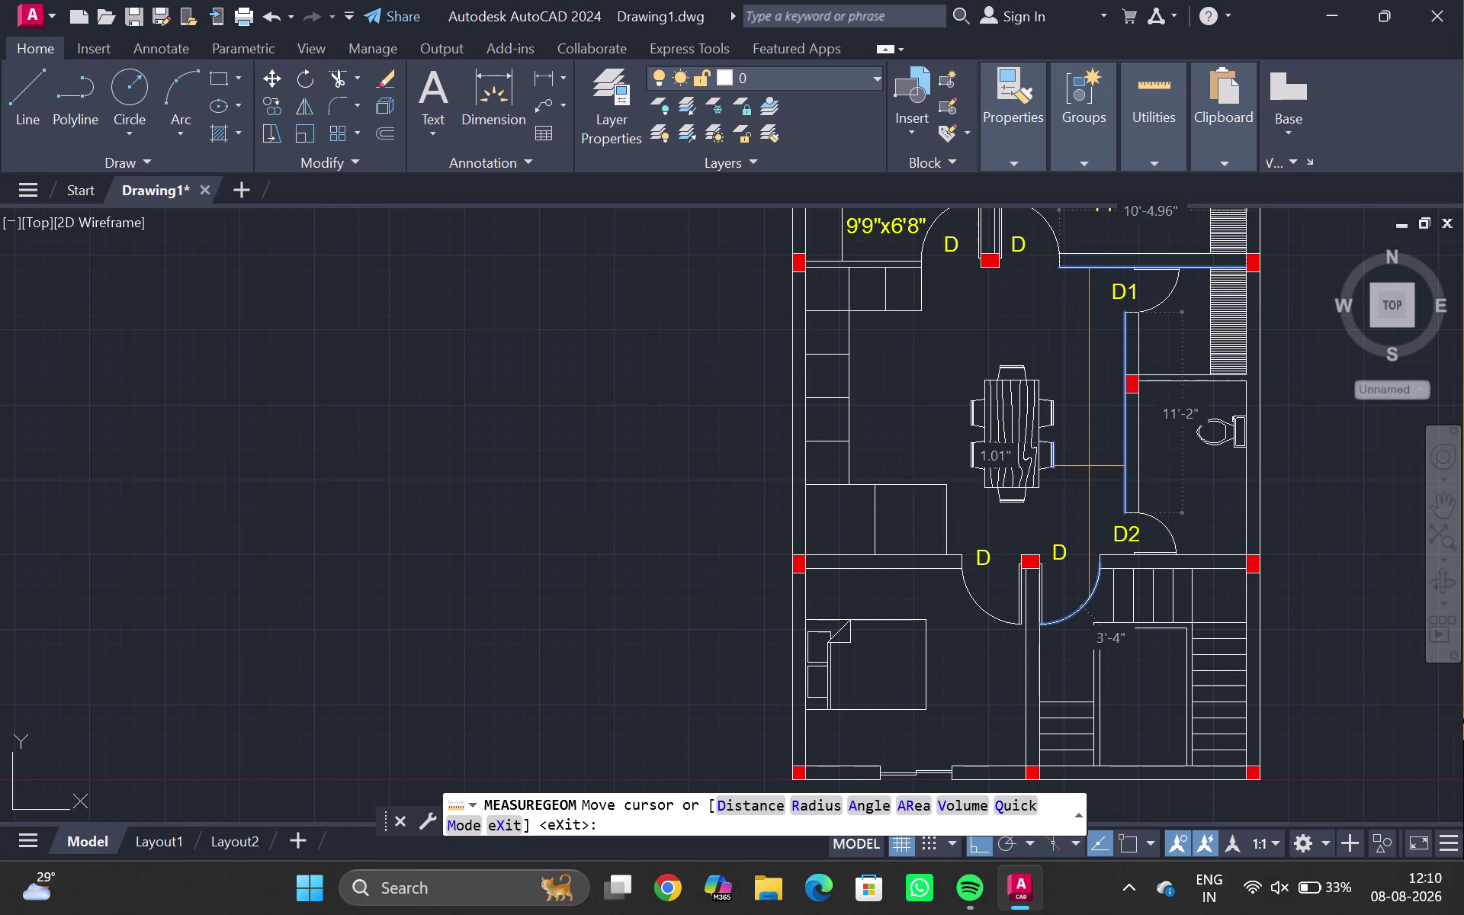
scroll(up, 3)
scroll(up, 3)
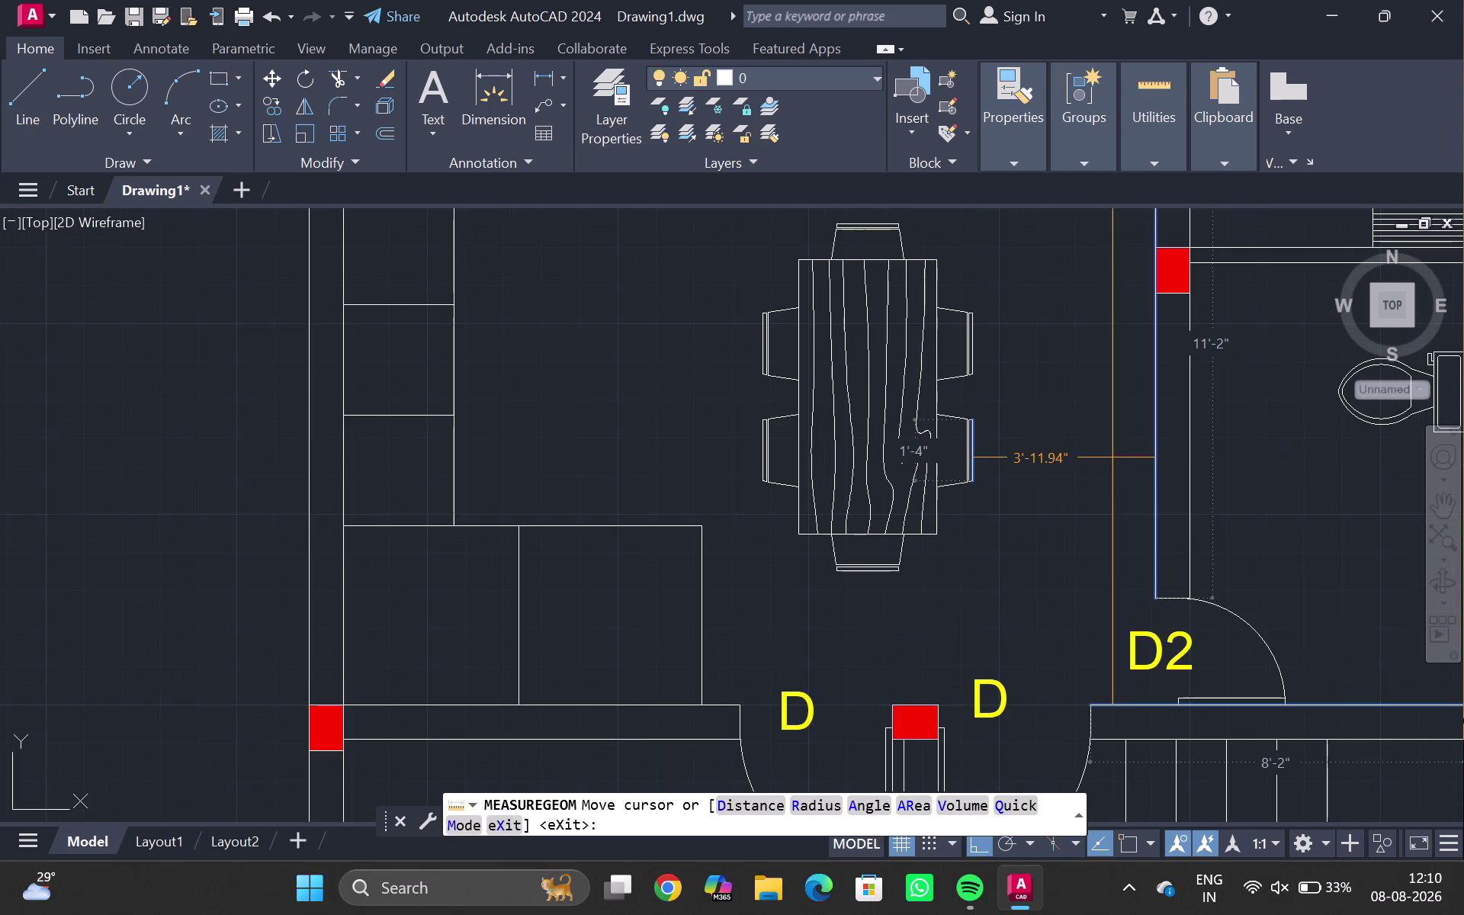
scroll(down, 3)
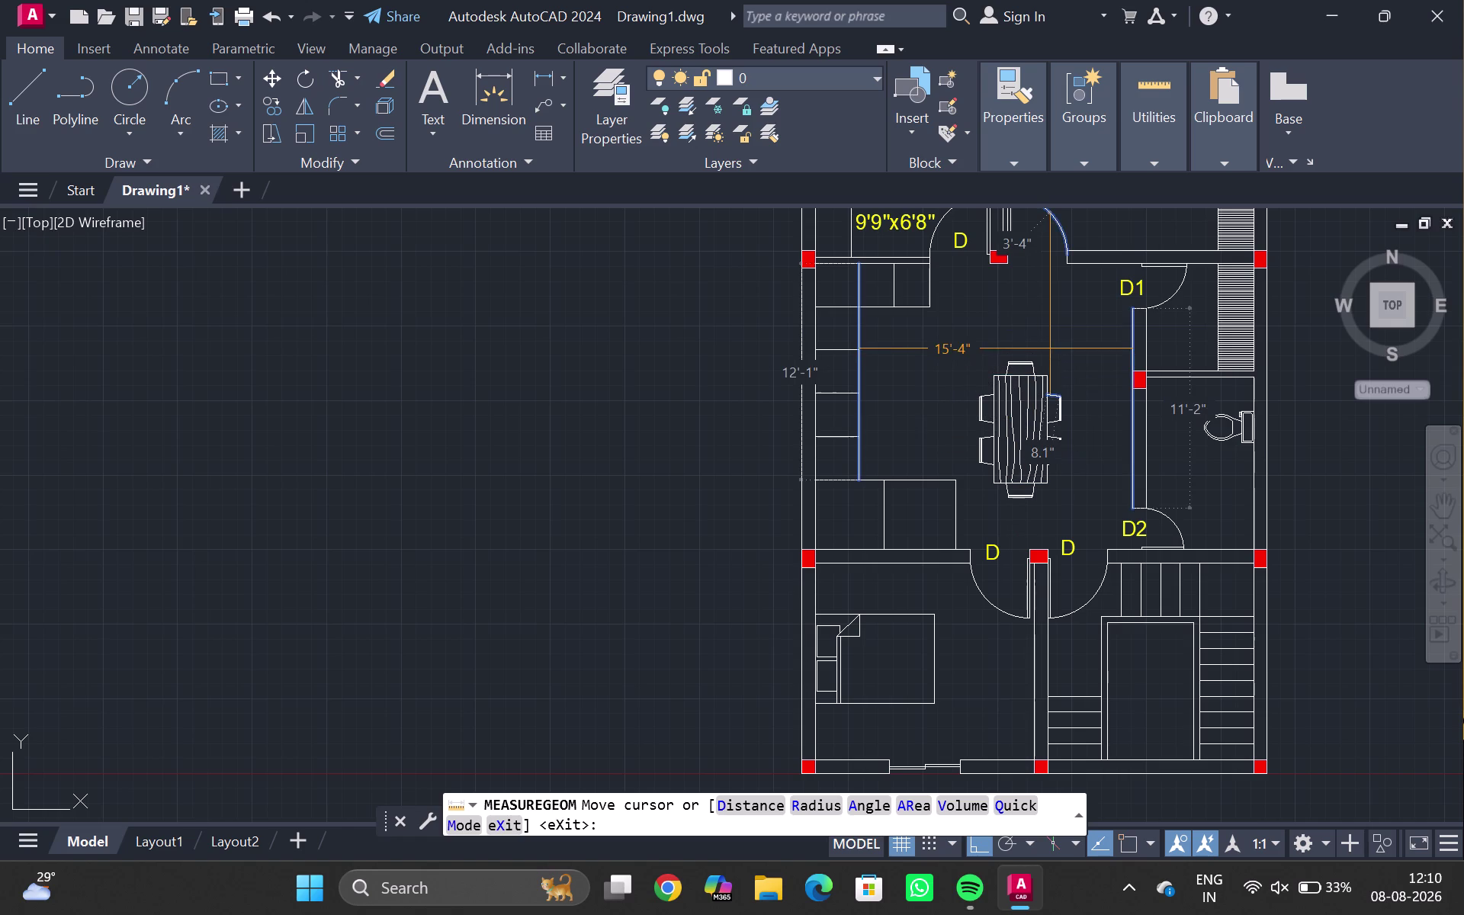
scroll(down, 3)
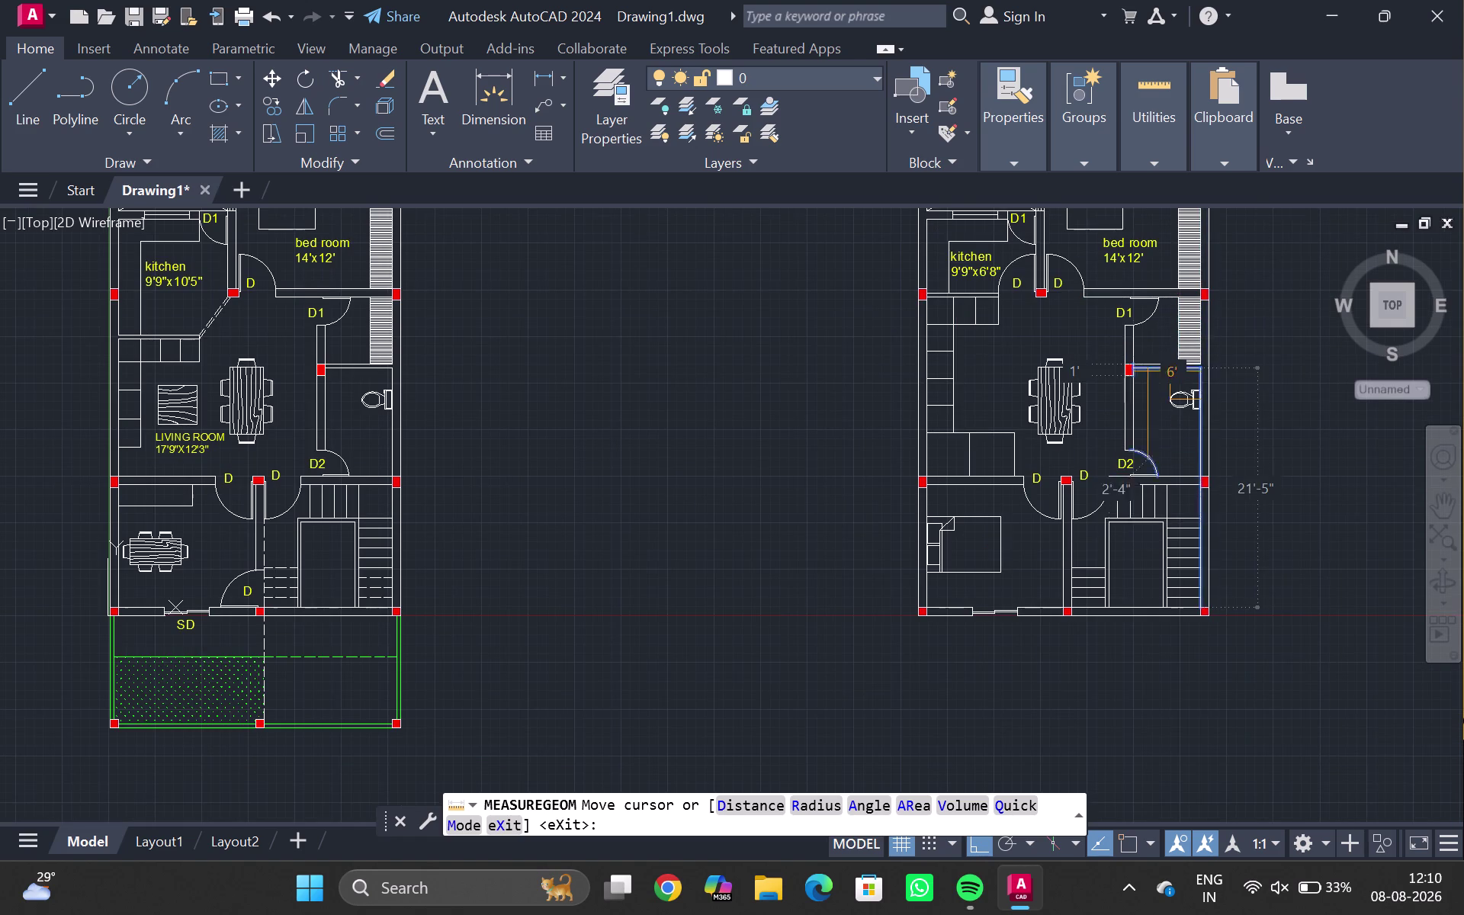
middle_drag(1140, 356, 1103, 632)
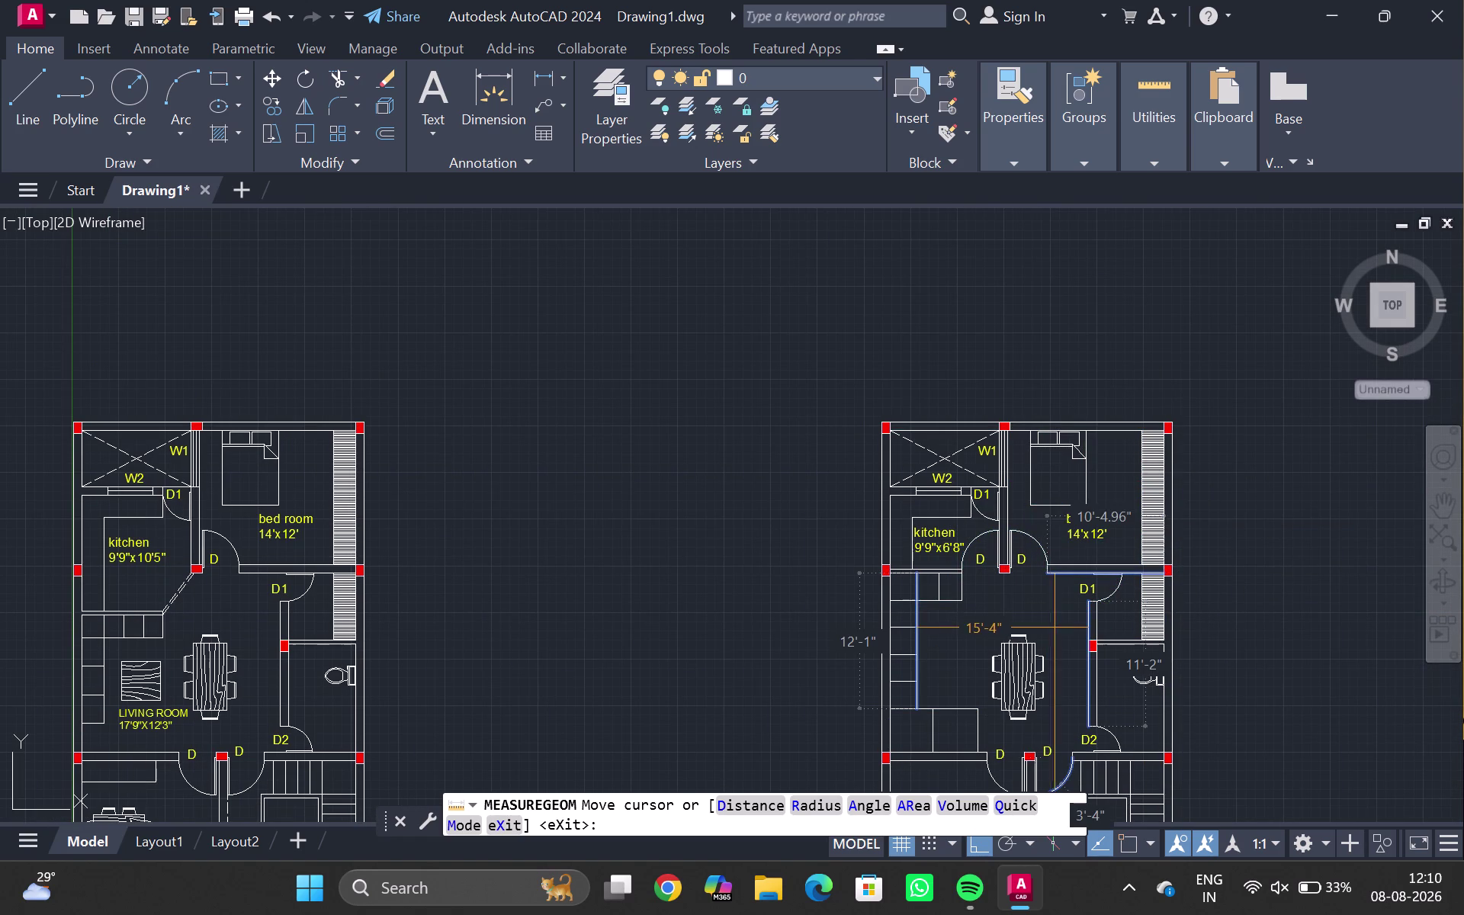
key(Escape)
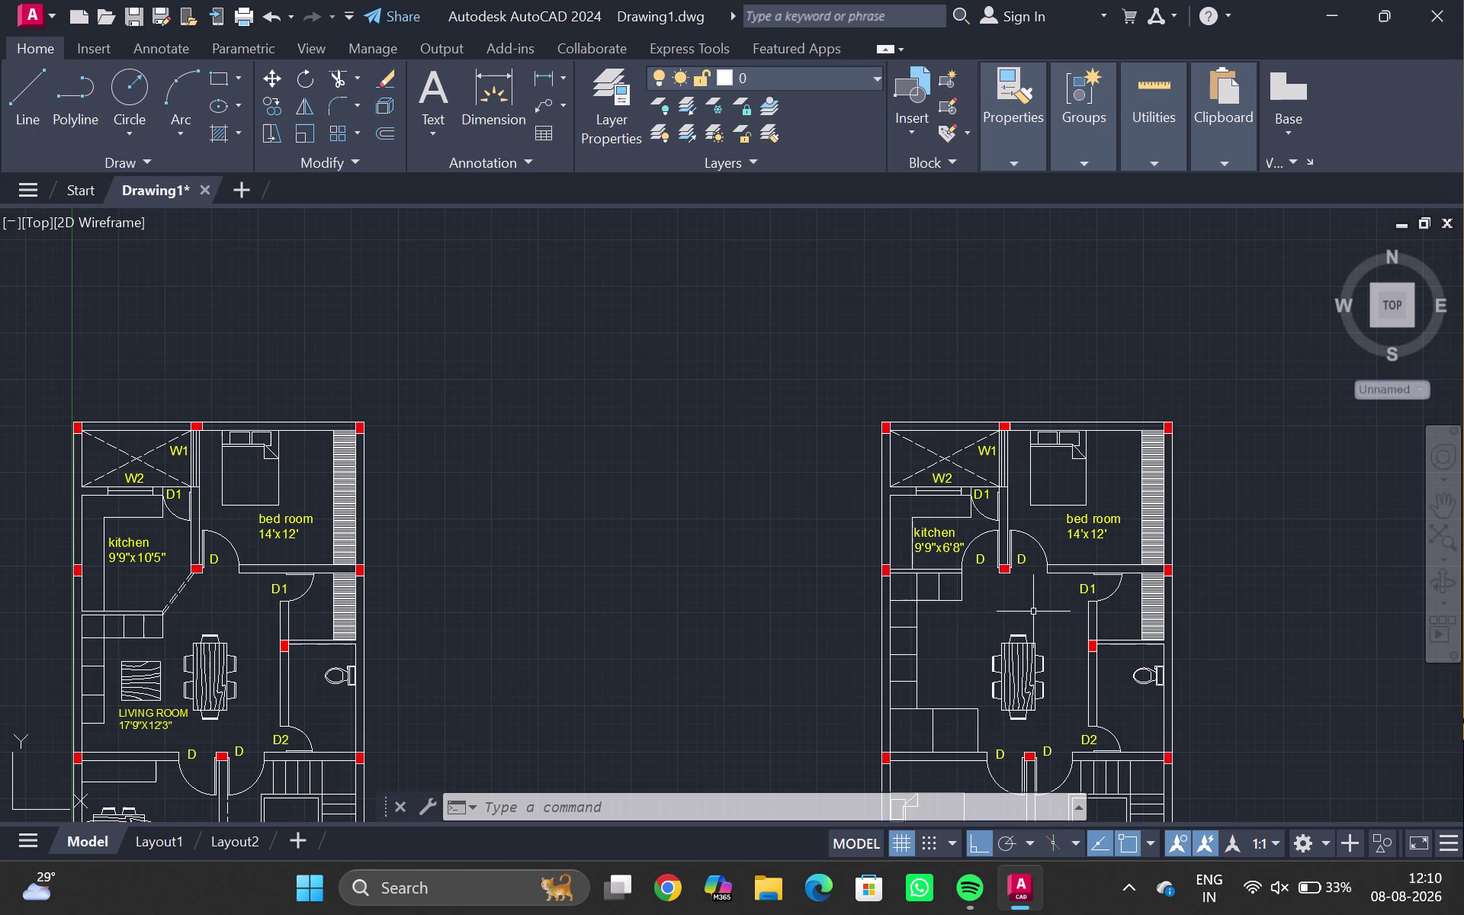
Copy the LIVING ROOM label from the left plan into the right plan.
middle_click(980, 664)
click(179, 711)
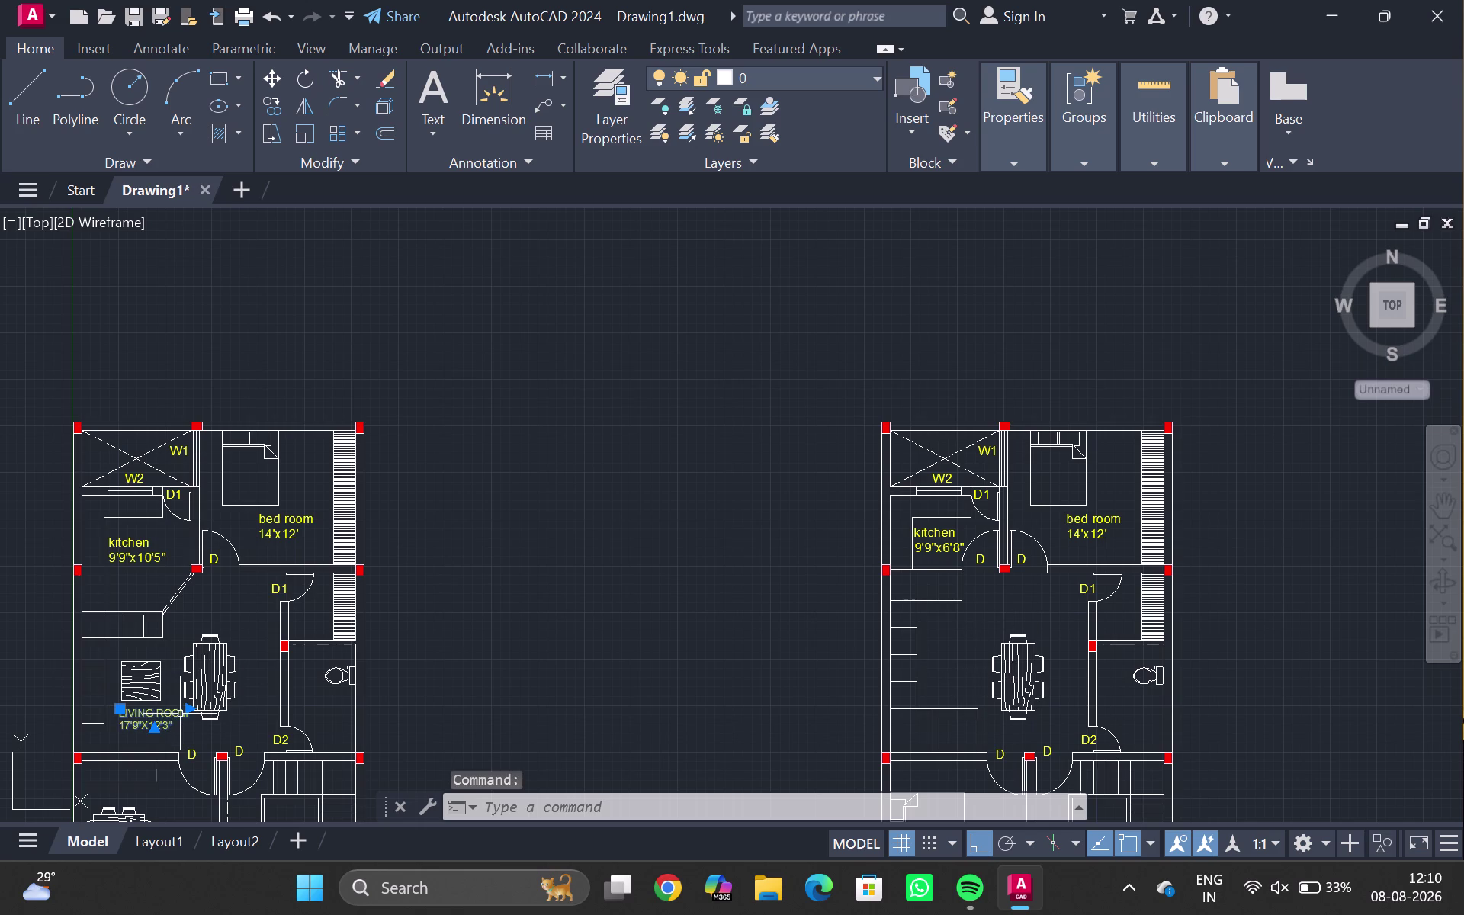
text(CO)
key(Return)
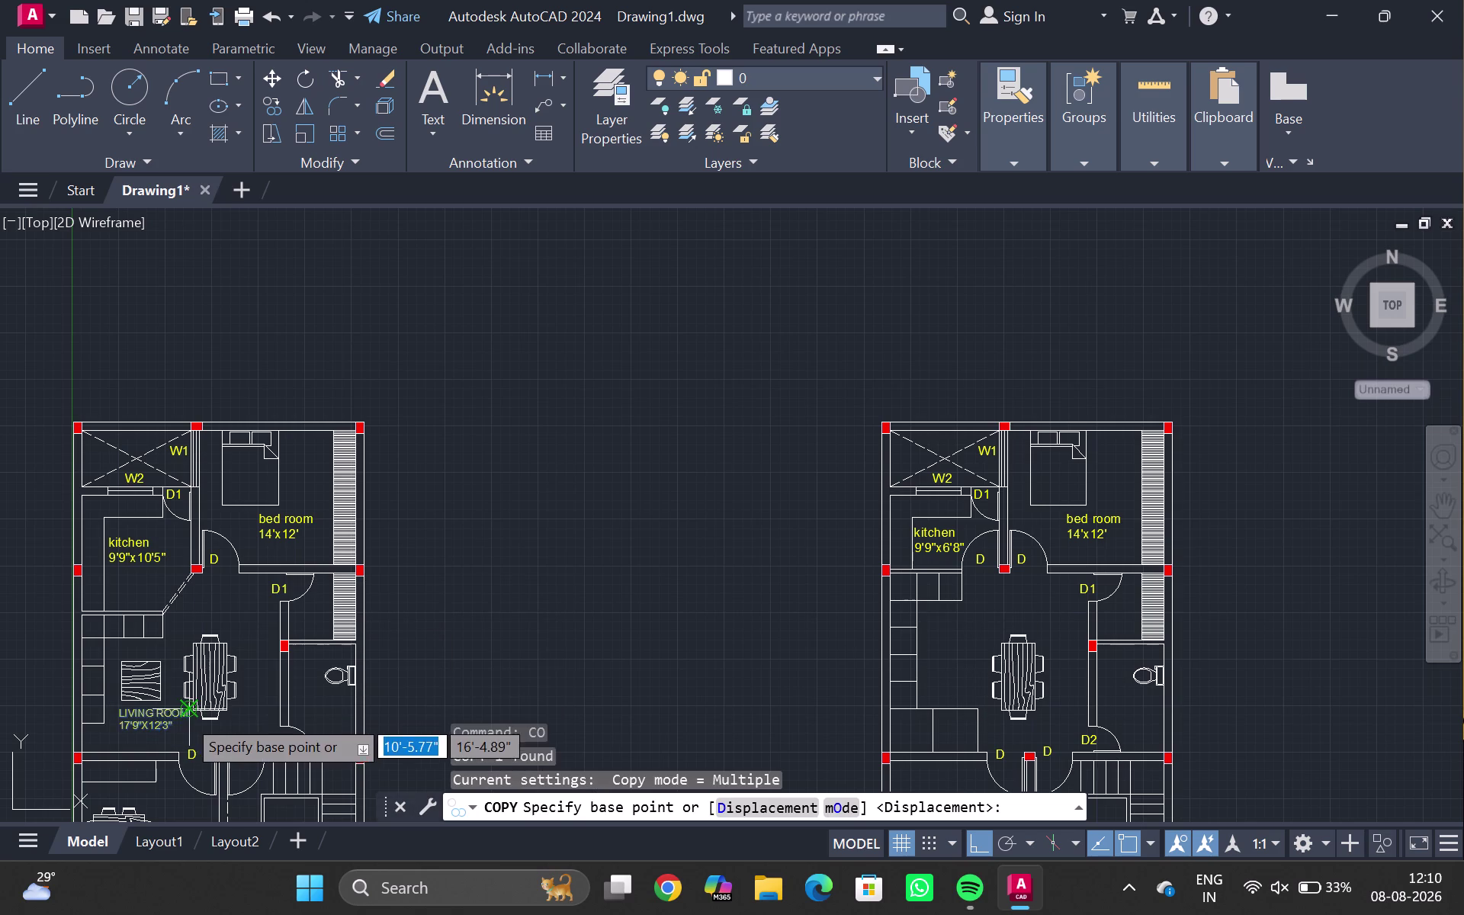
click(149, 717)
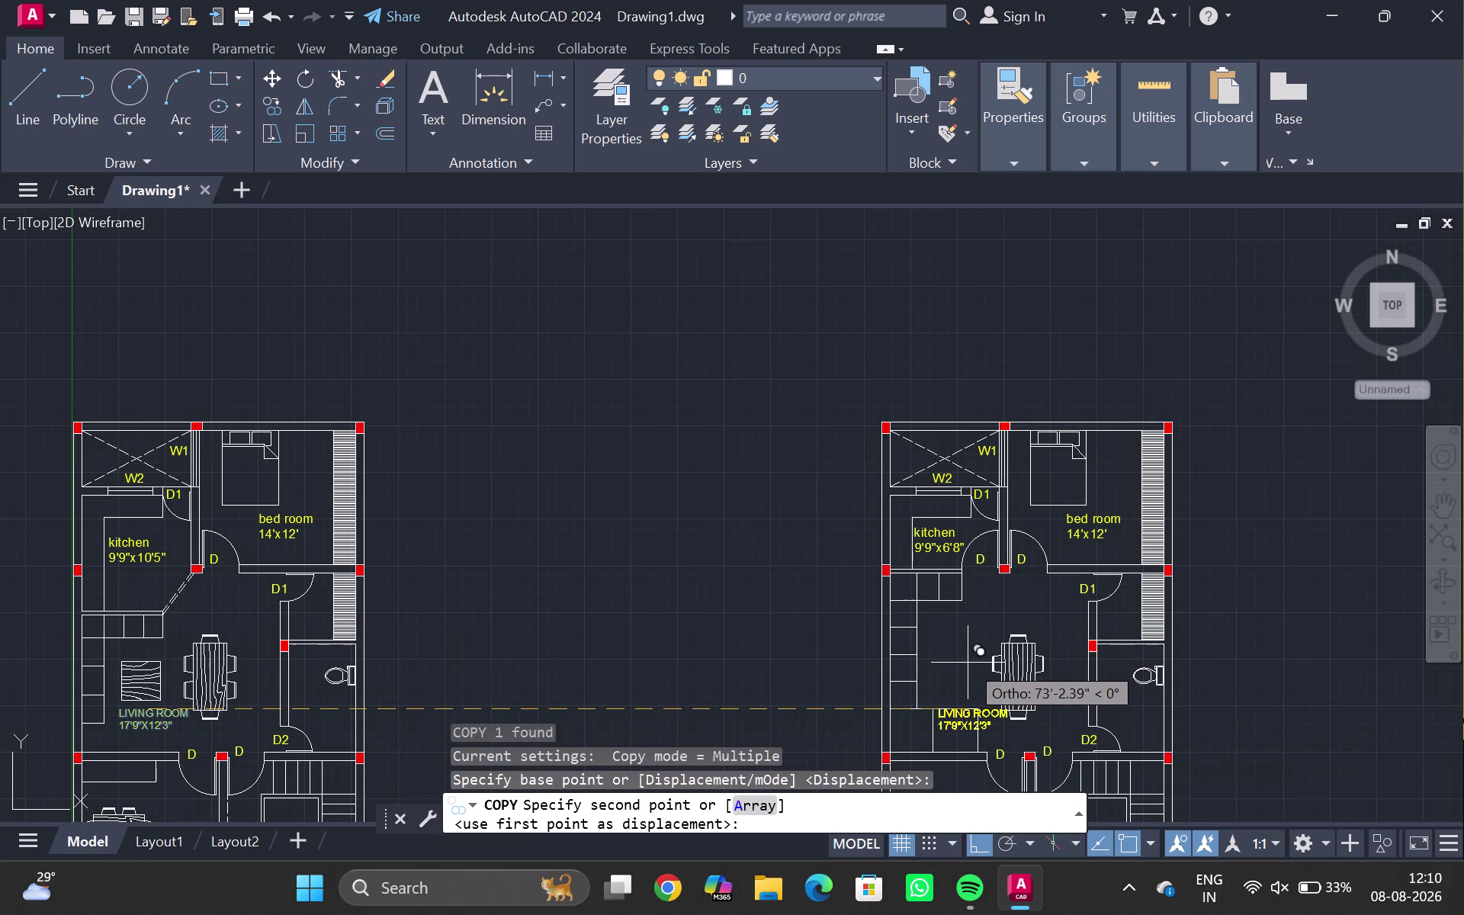
click(960, 655)
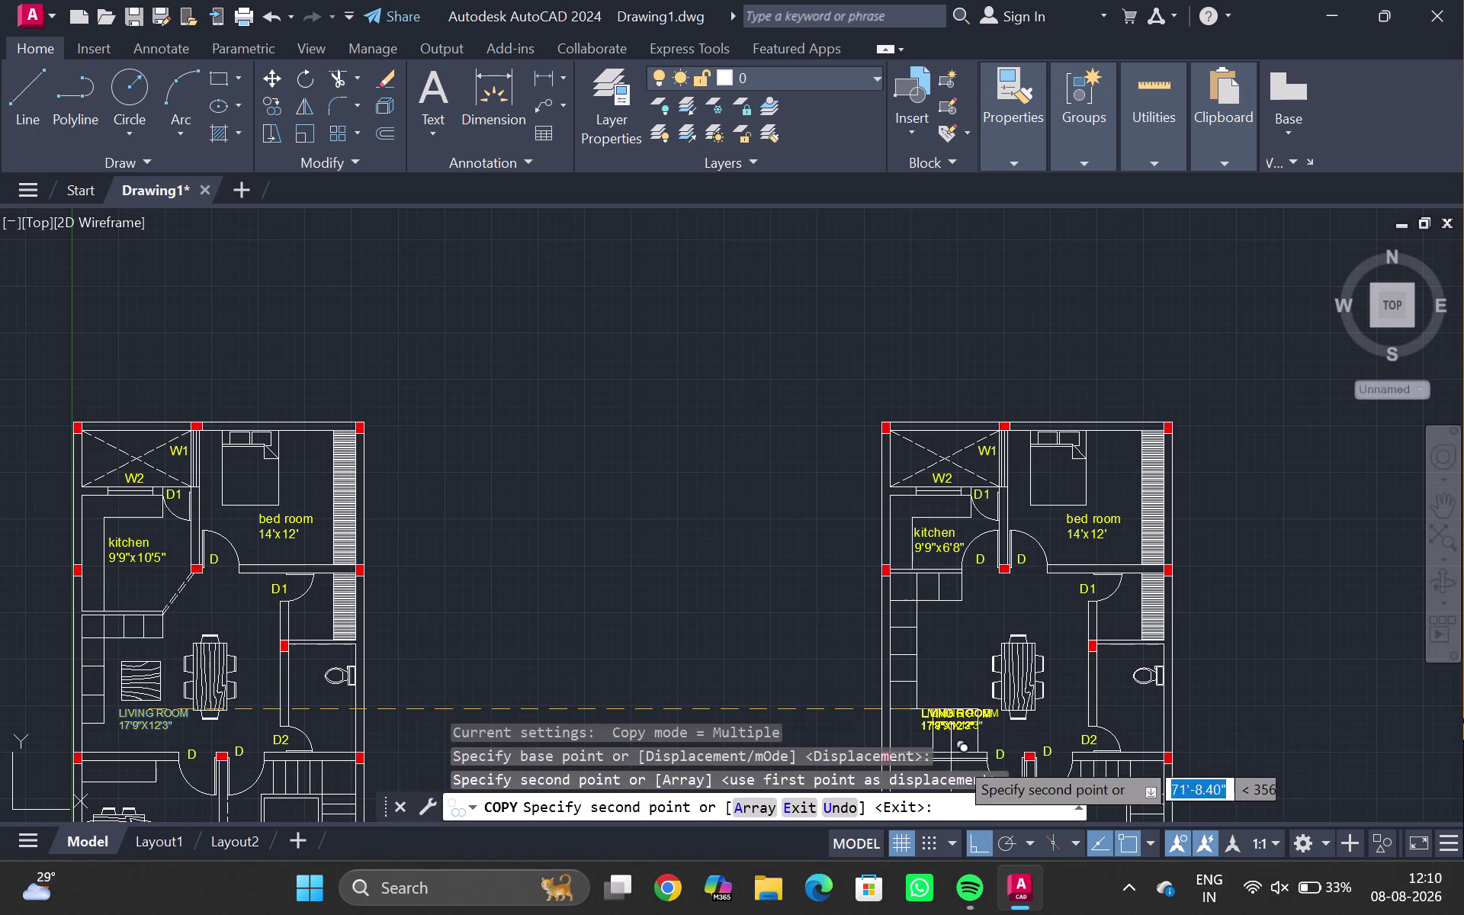
key(Escape)
Move the copied label up into the right plan's living area.
click(963, 723)
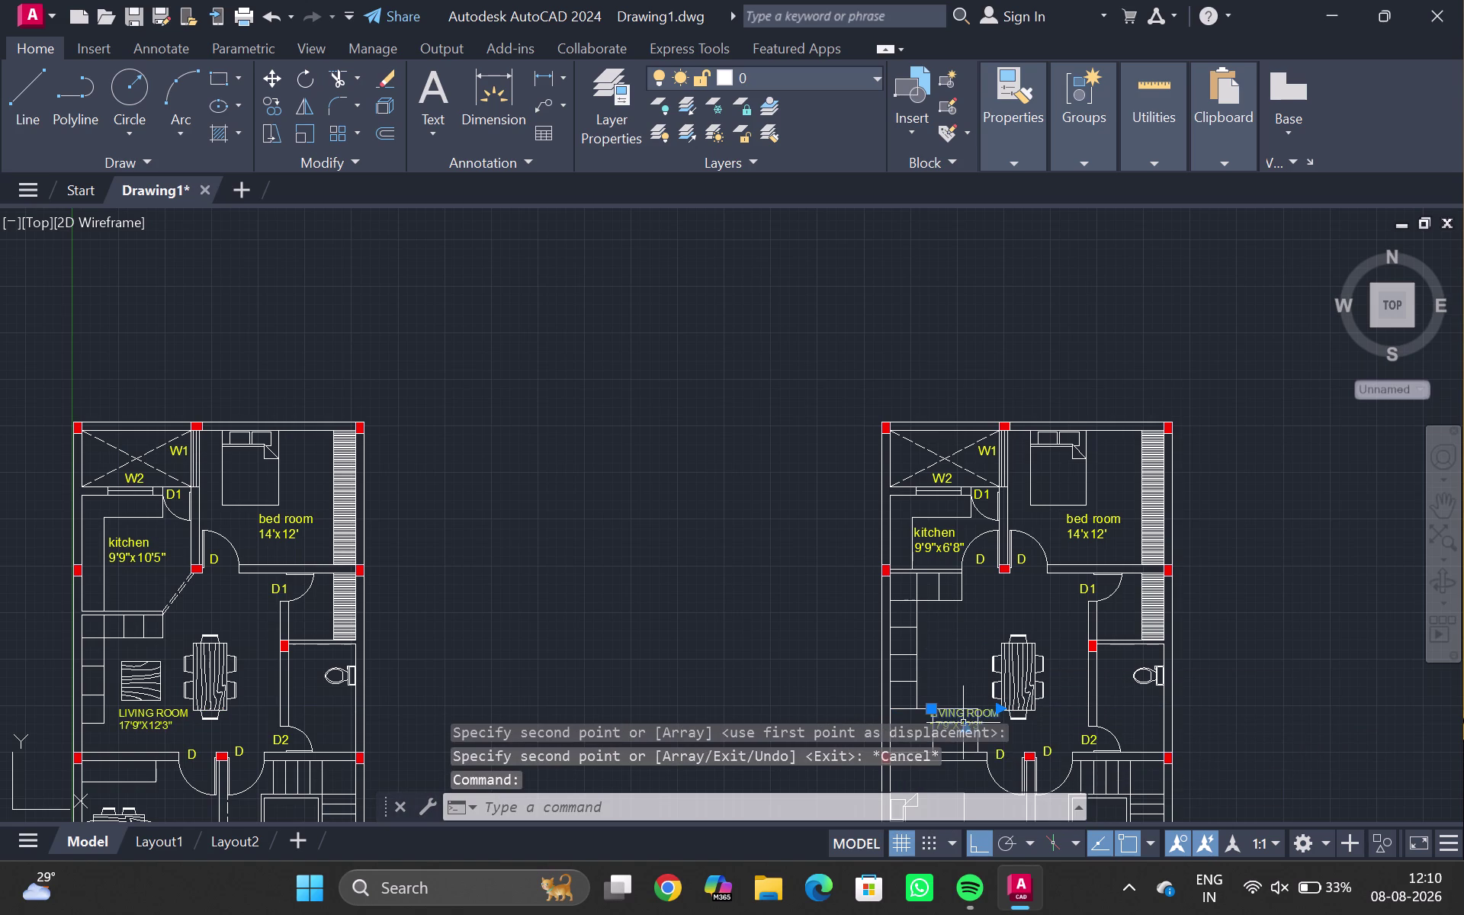
key(m)
key(Return)
click(963, 722)
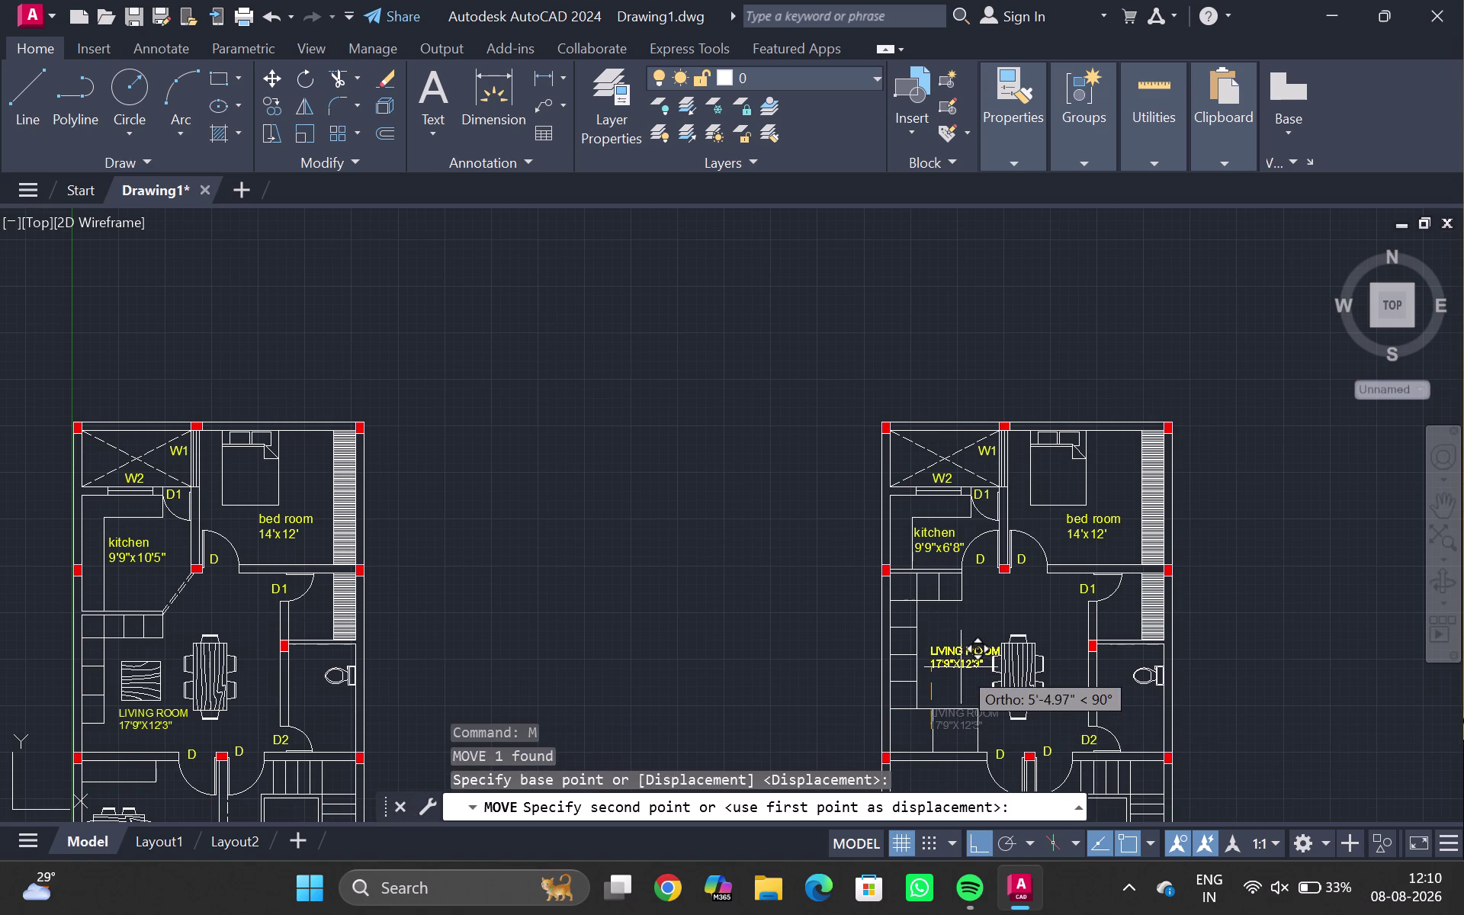
click(962, 647)
Edit the copied label's size from 17'9"X12'3" to 17'9"X16'.
double_click(979, 637)
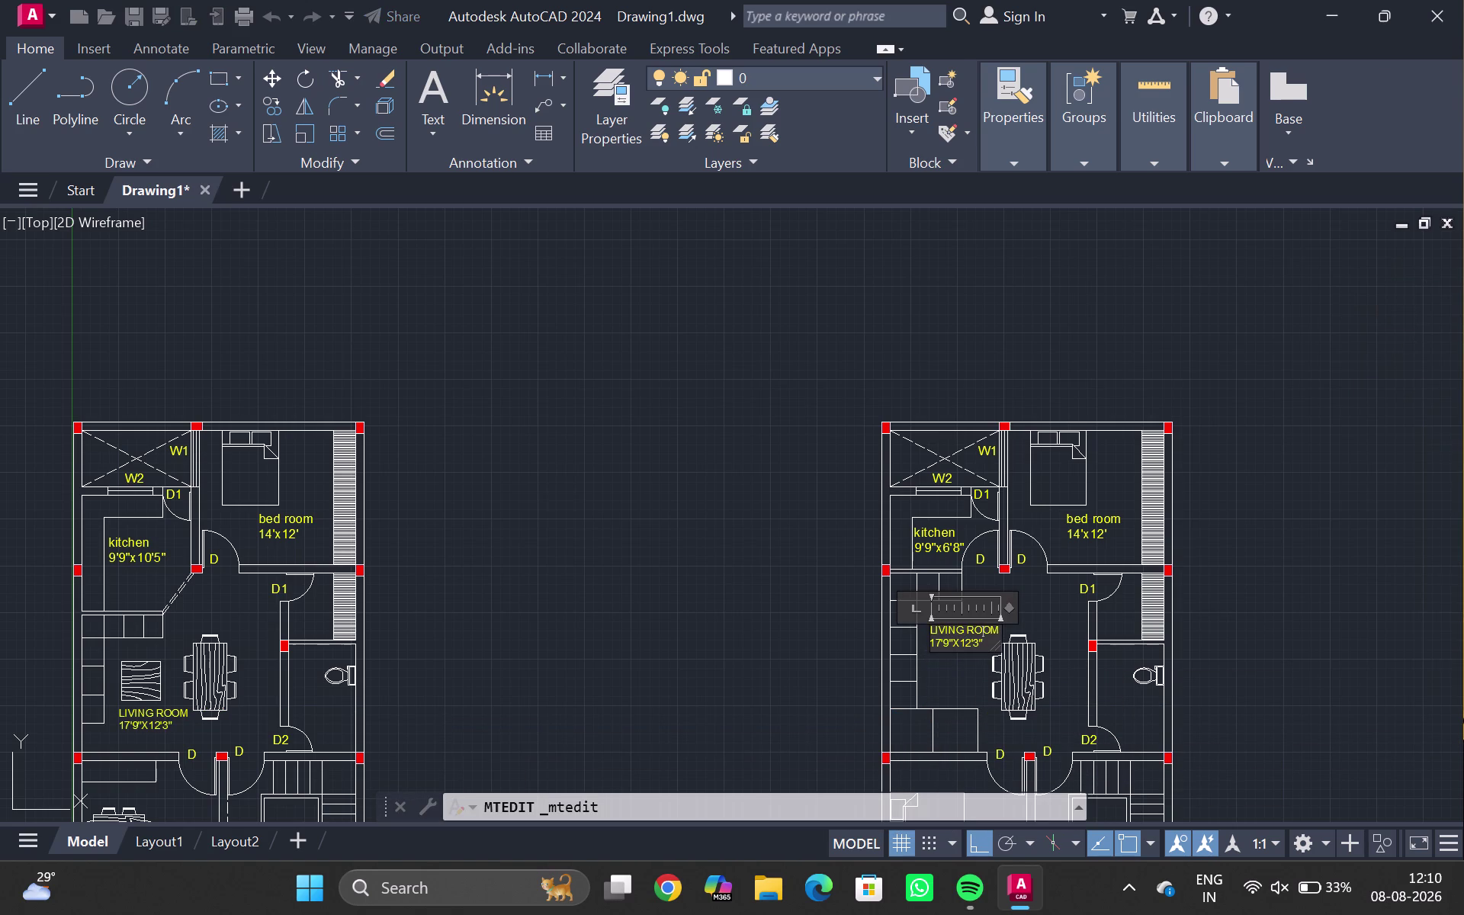
click(984, 641)
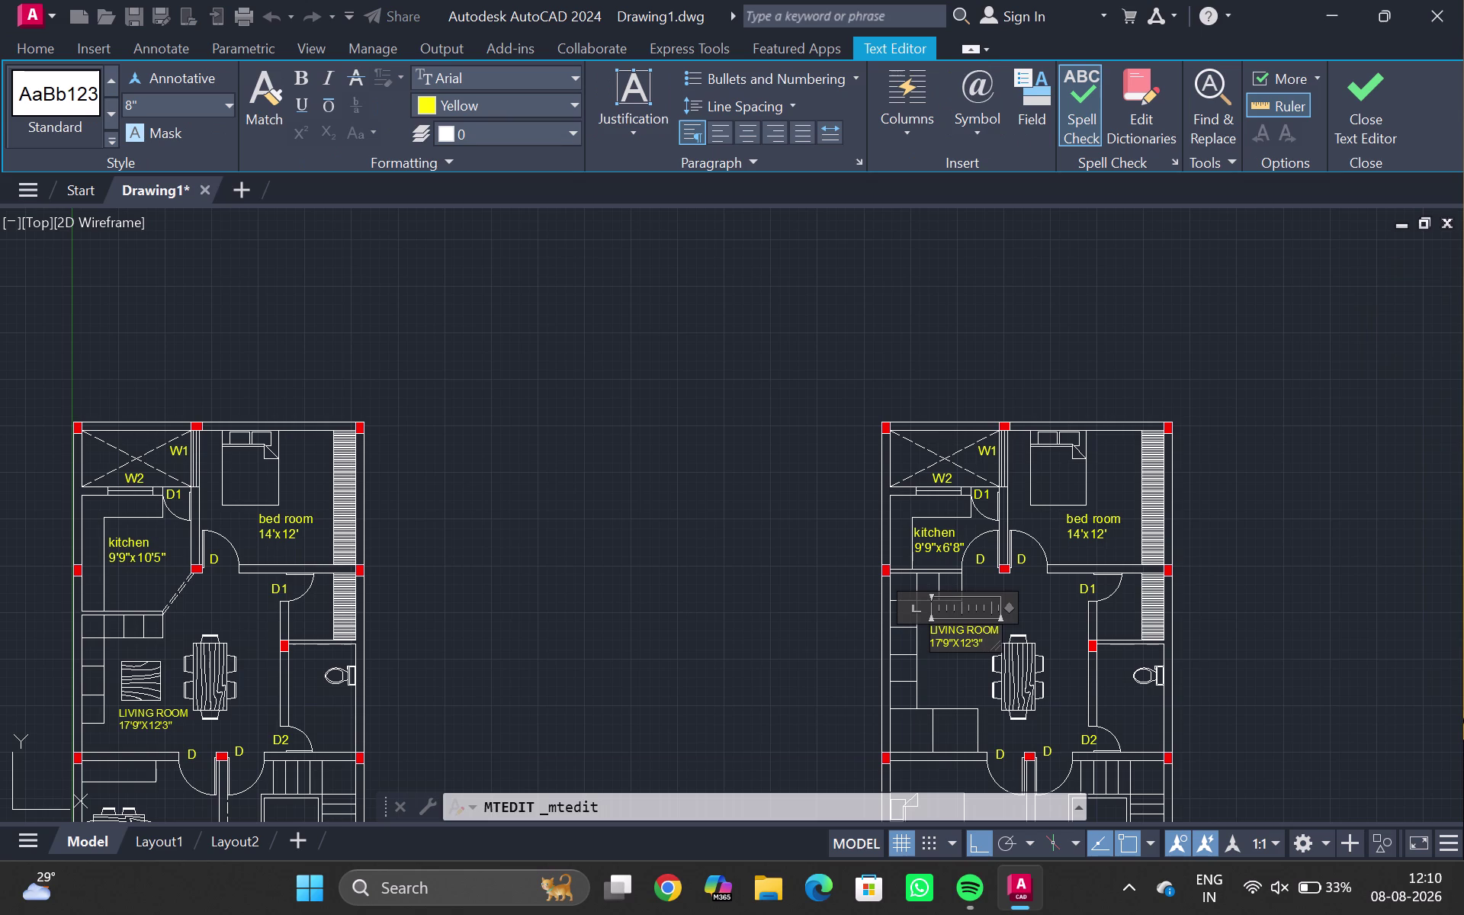
key(BackSpace)
key(BackSpace)
key(BackSpace)
key(BackSpace)
text(6)
text(')
key(Return)
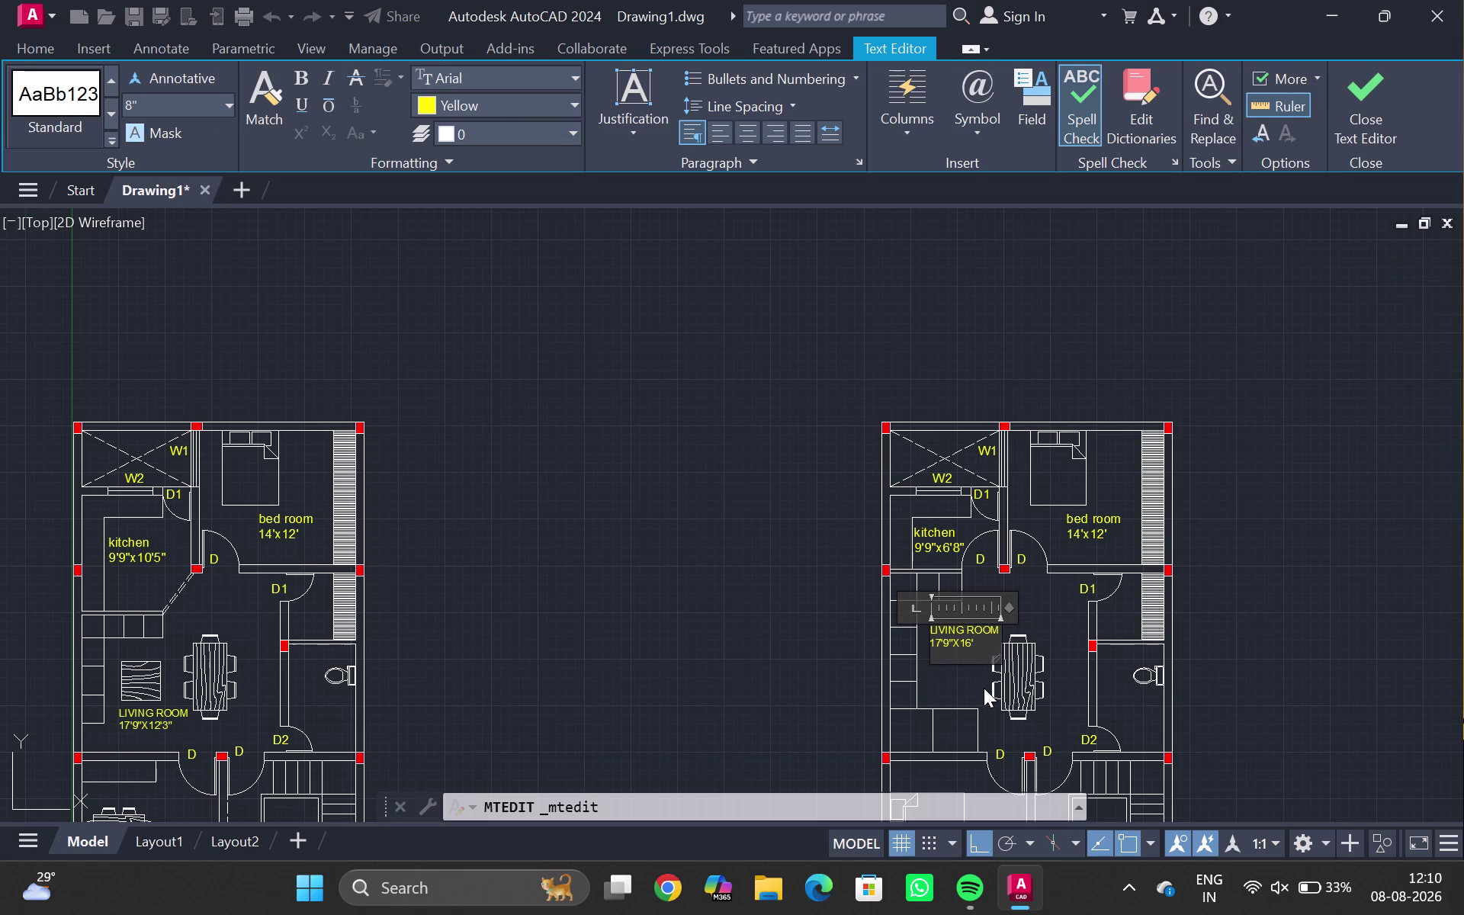
click(983, 688)
click(976, 684)
scroll(down, 3)
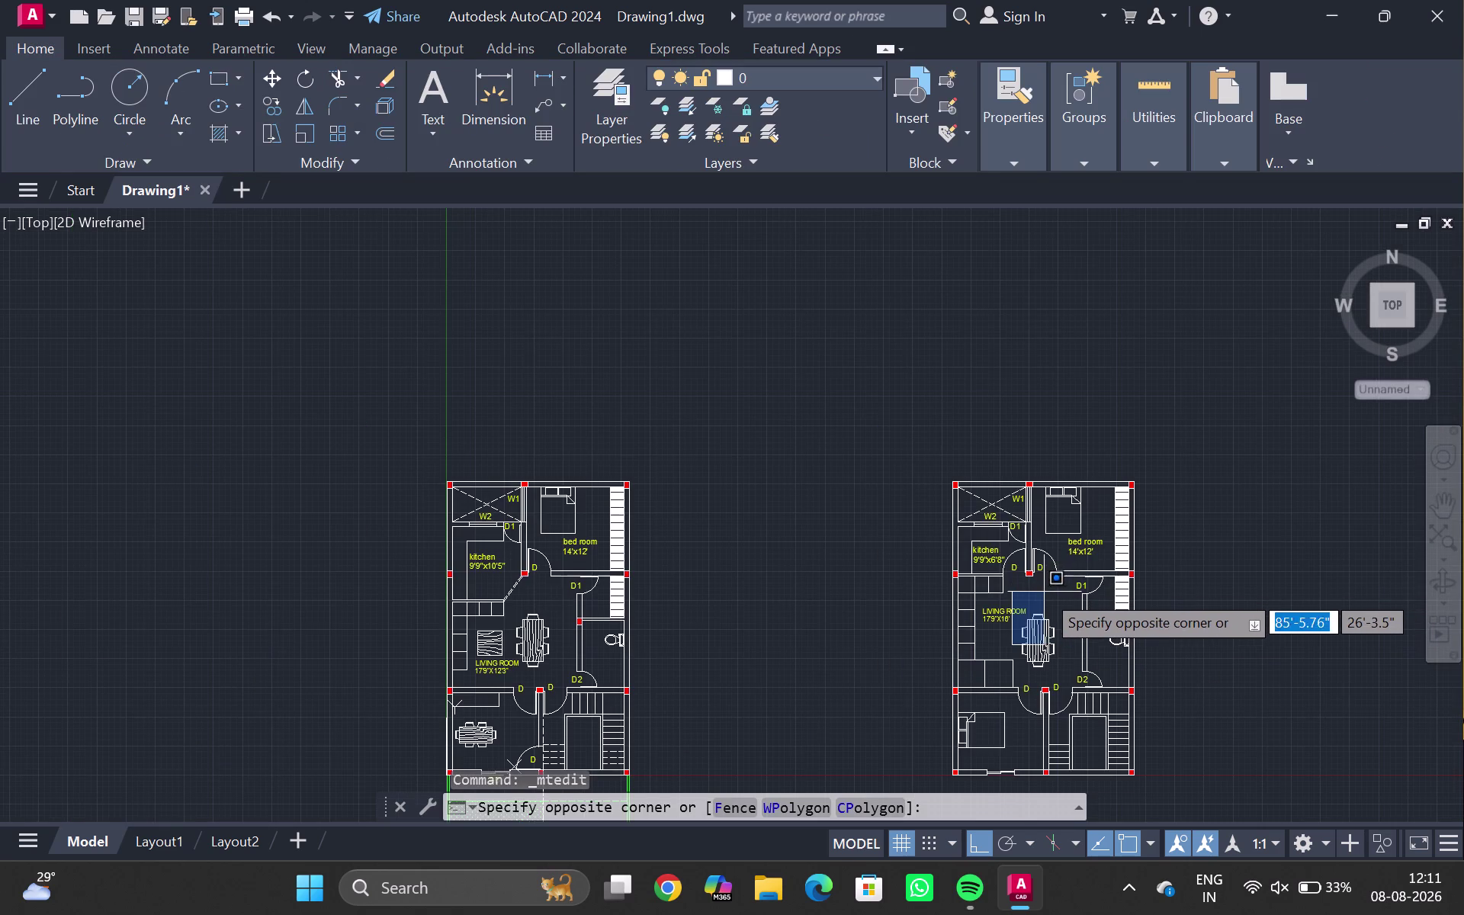
Copy the LIVING ROOM label into the left plan's lower-left room.
key(Escape)
middle_drag(1073, 610, 969, 436)
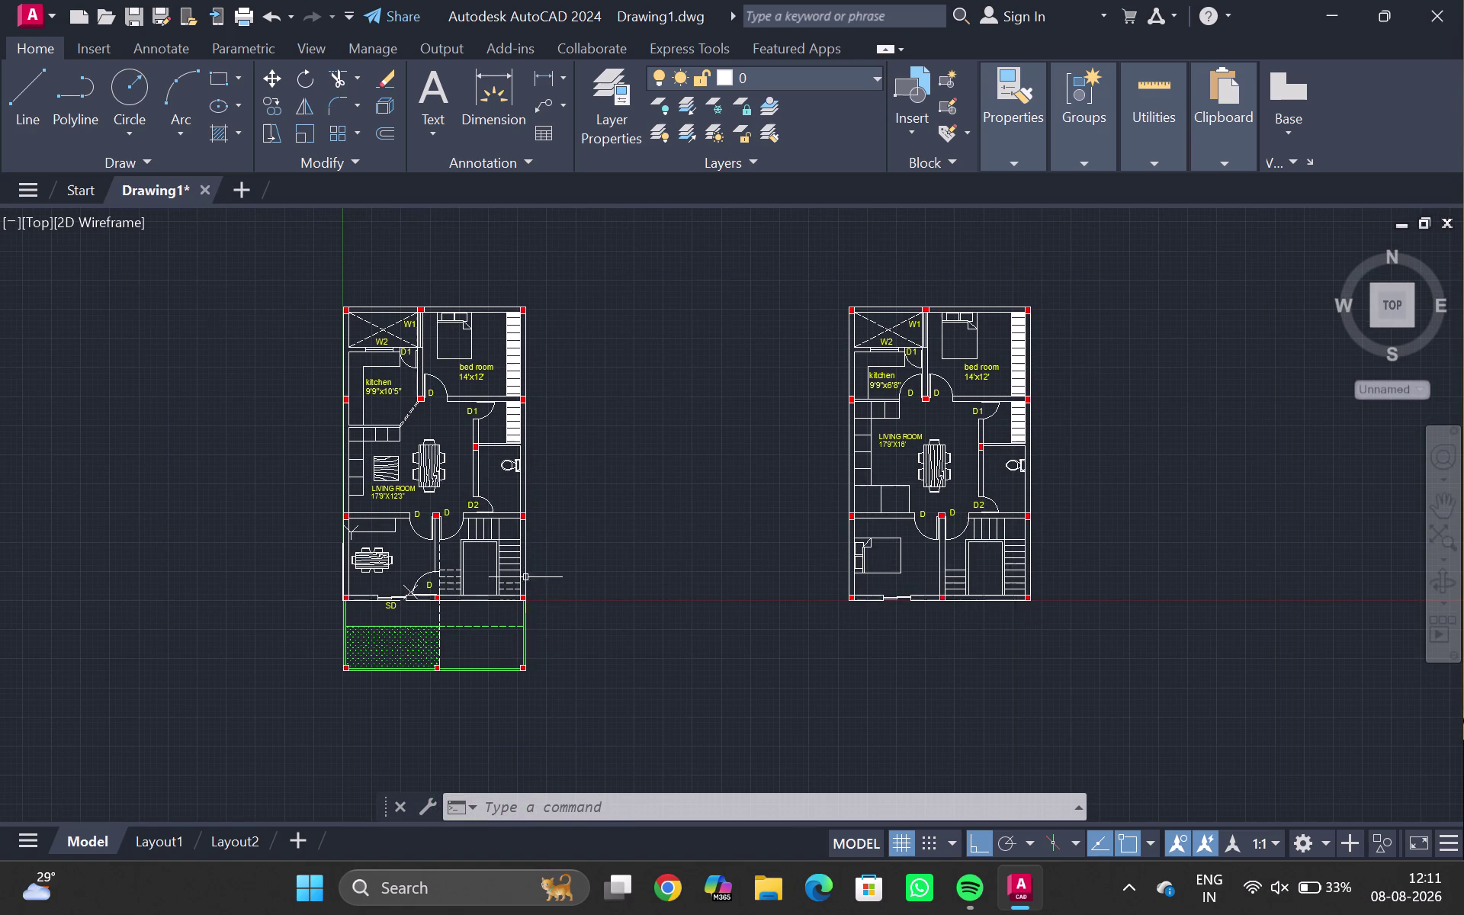
middle_drag(423, 558, 552, 653)
scroll(up, 3)
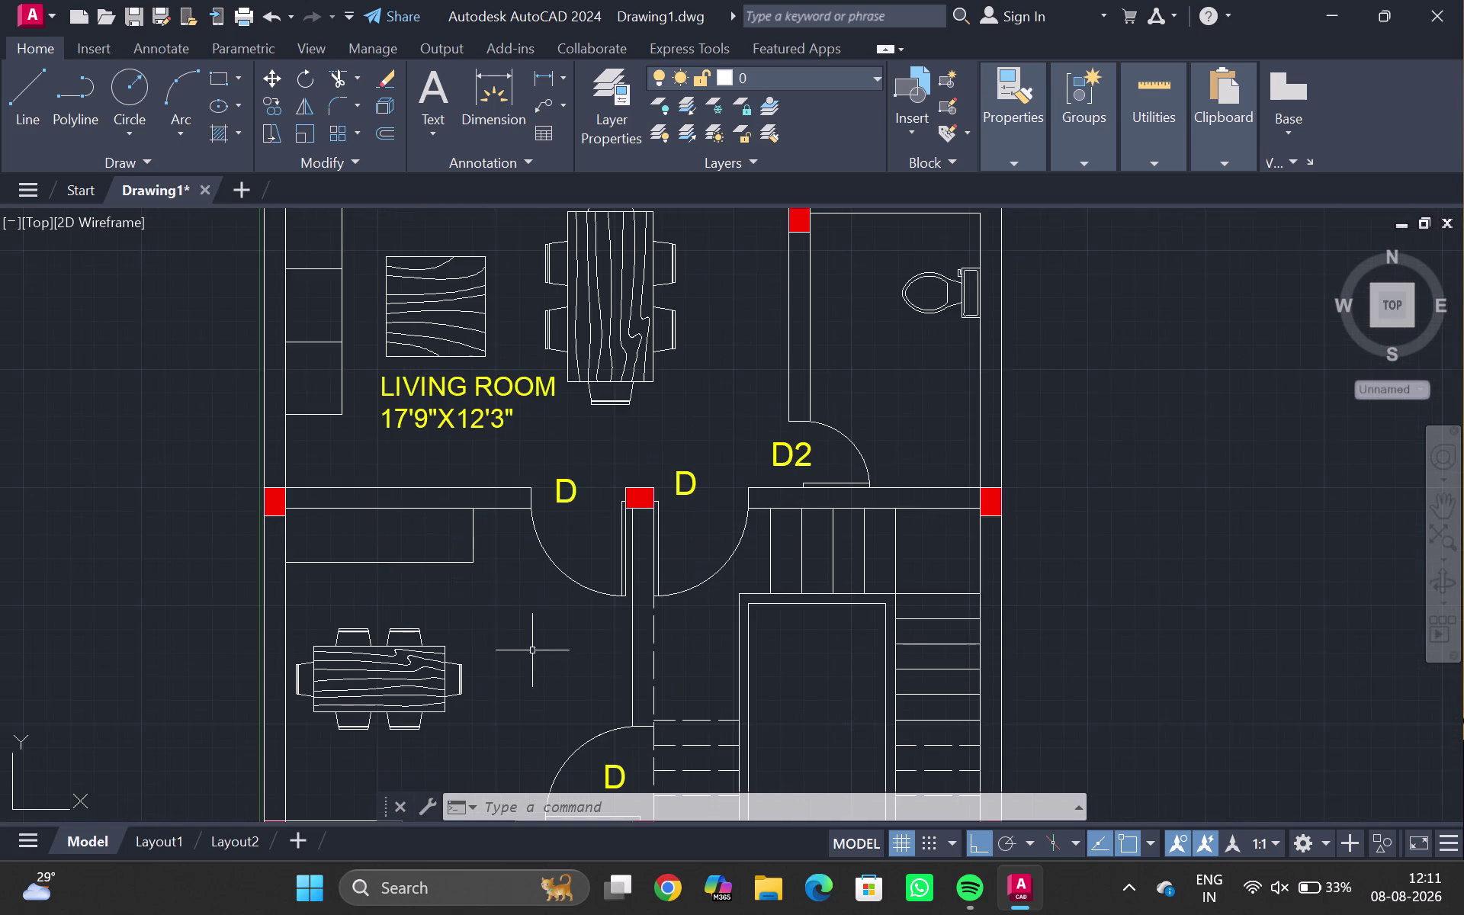
middle_drag(523, 652, 618, 500)
scroll(up, 3)
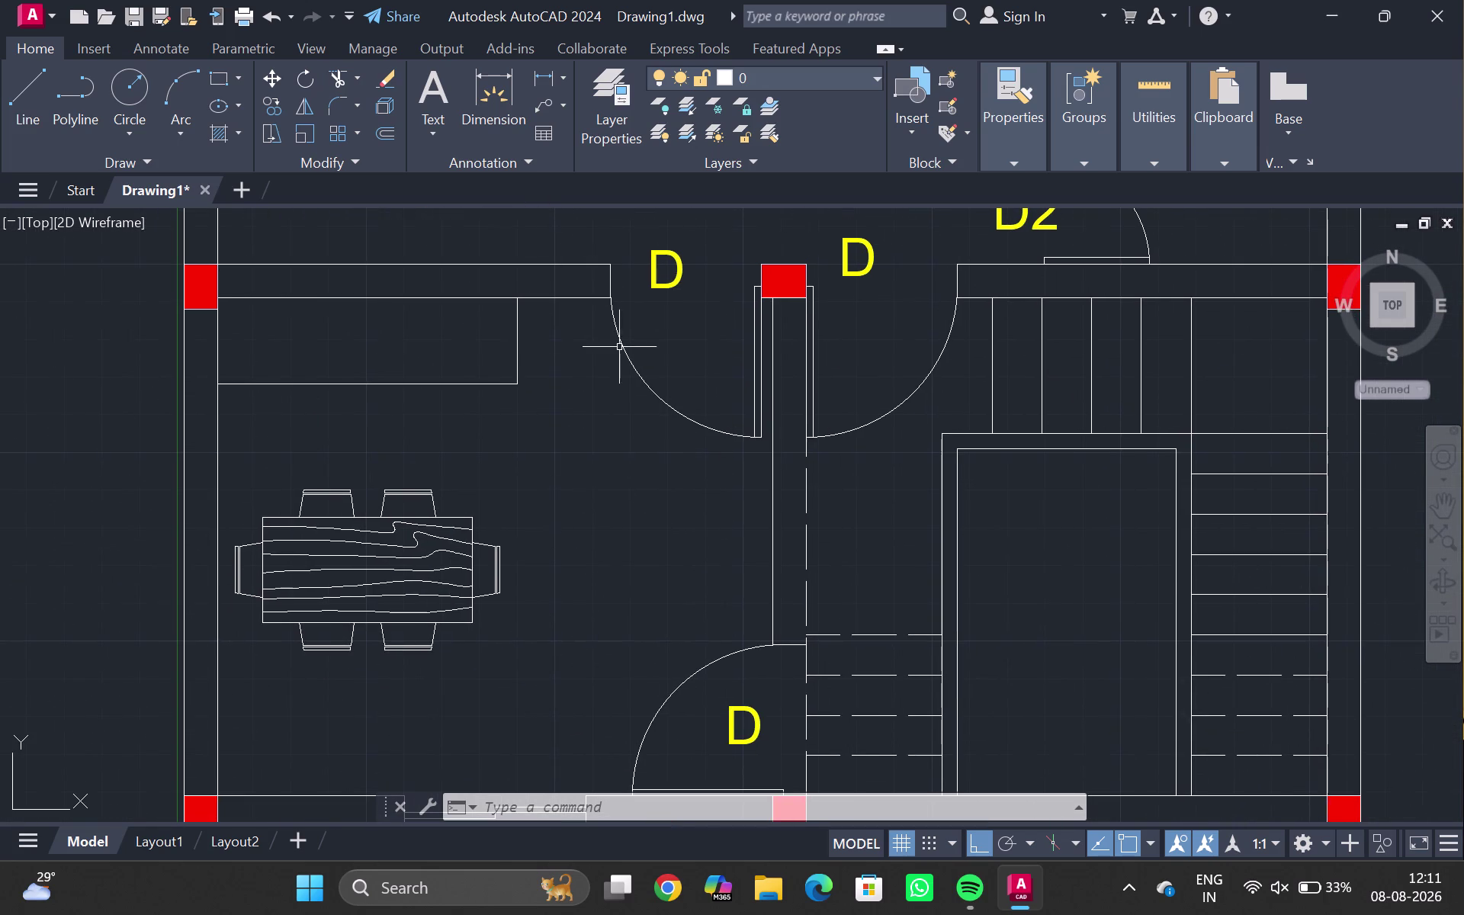
scroll(down, 3)
click(574, 250)
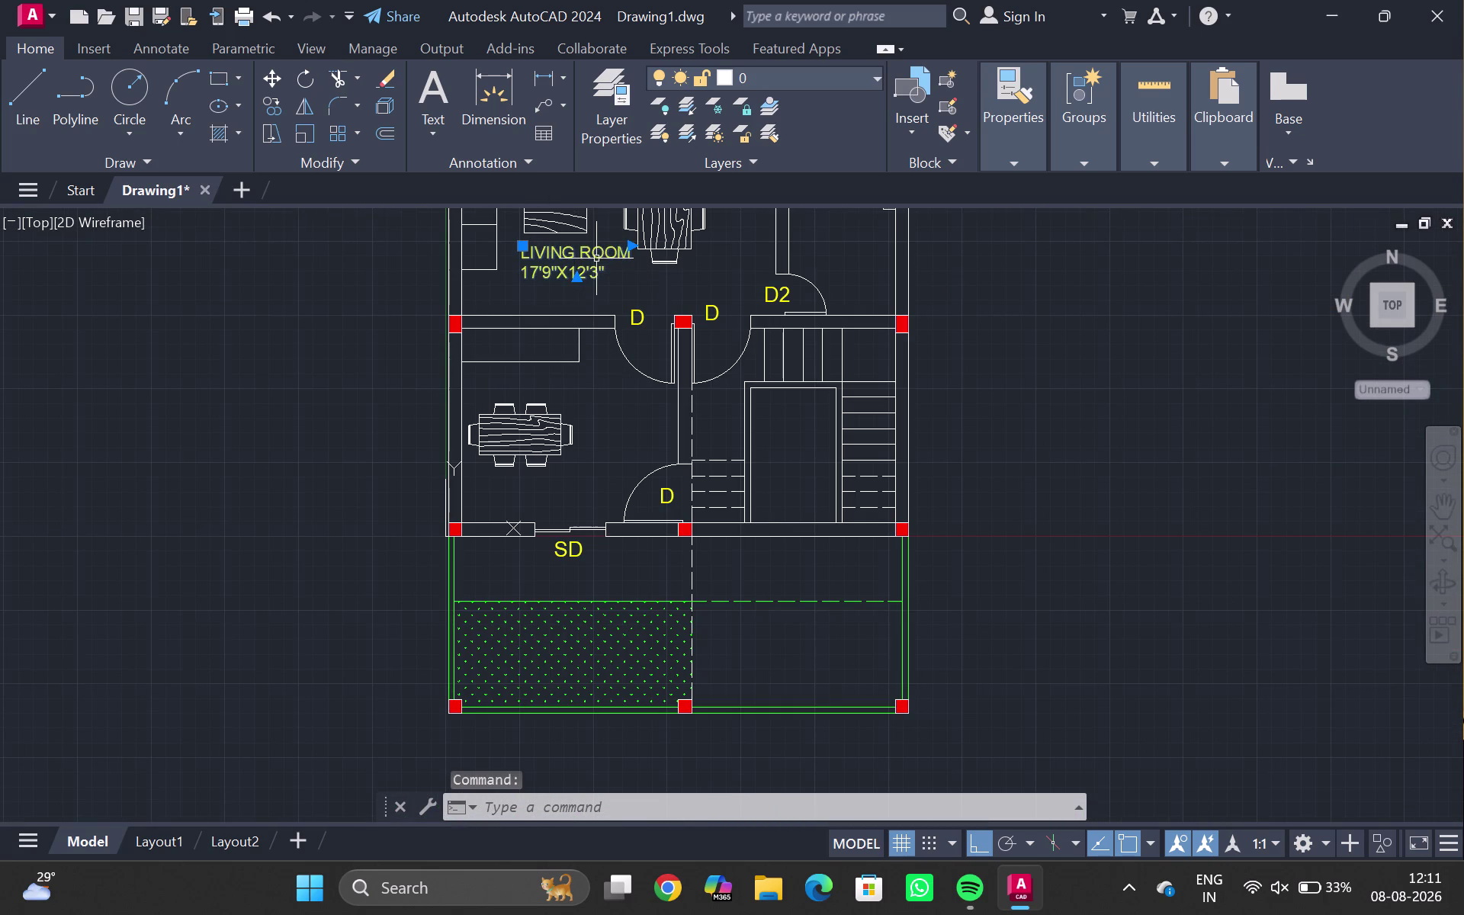
text(CO)
key(Return)
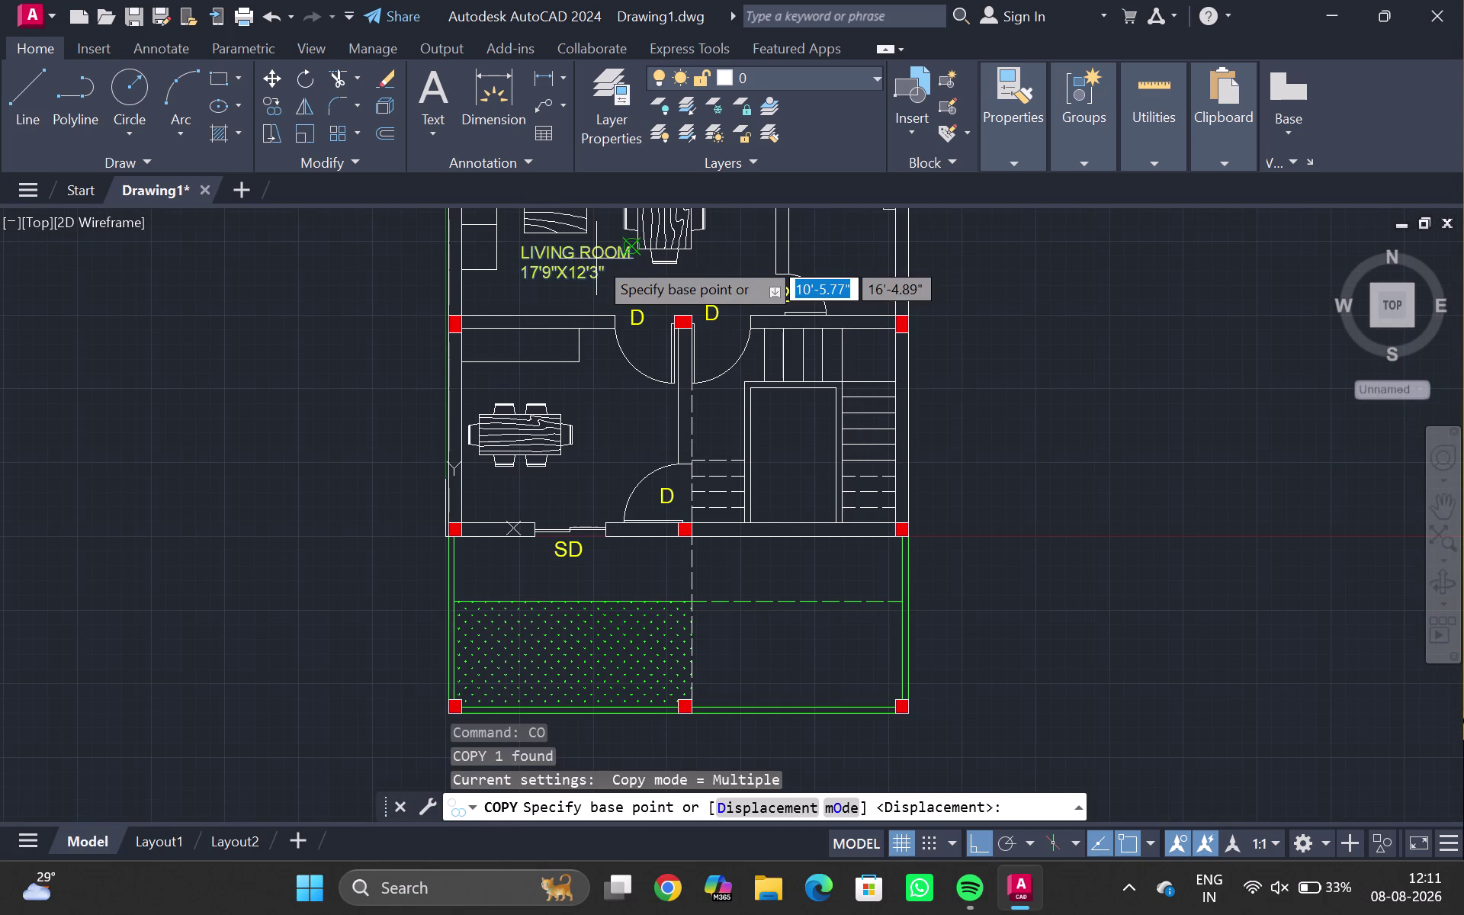
click(596, 259)
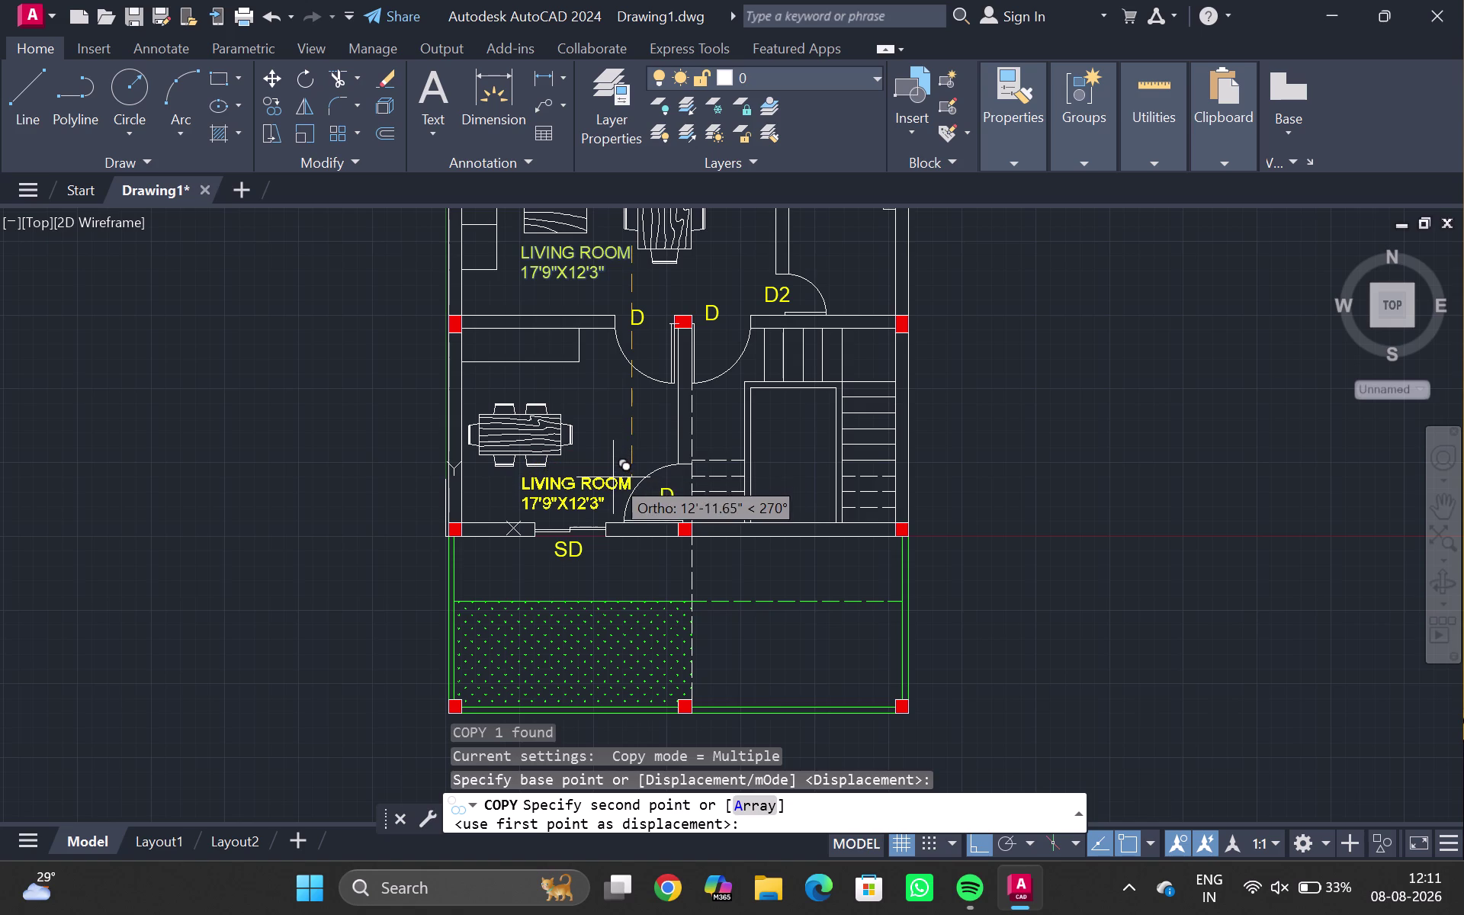
click(612, 476)
Place another copy in the right plan's lower-left room, then pan back to the left plan's copy.
middle_drag(1331, 479, 1241, 480)
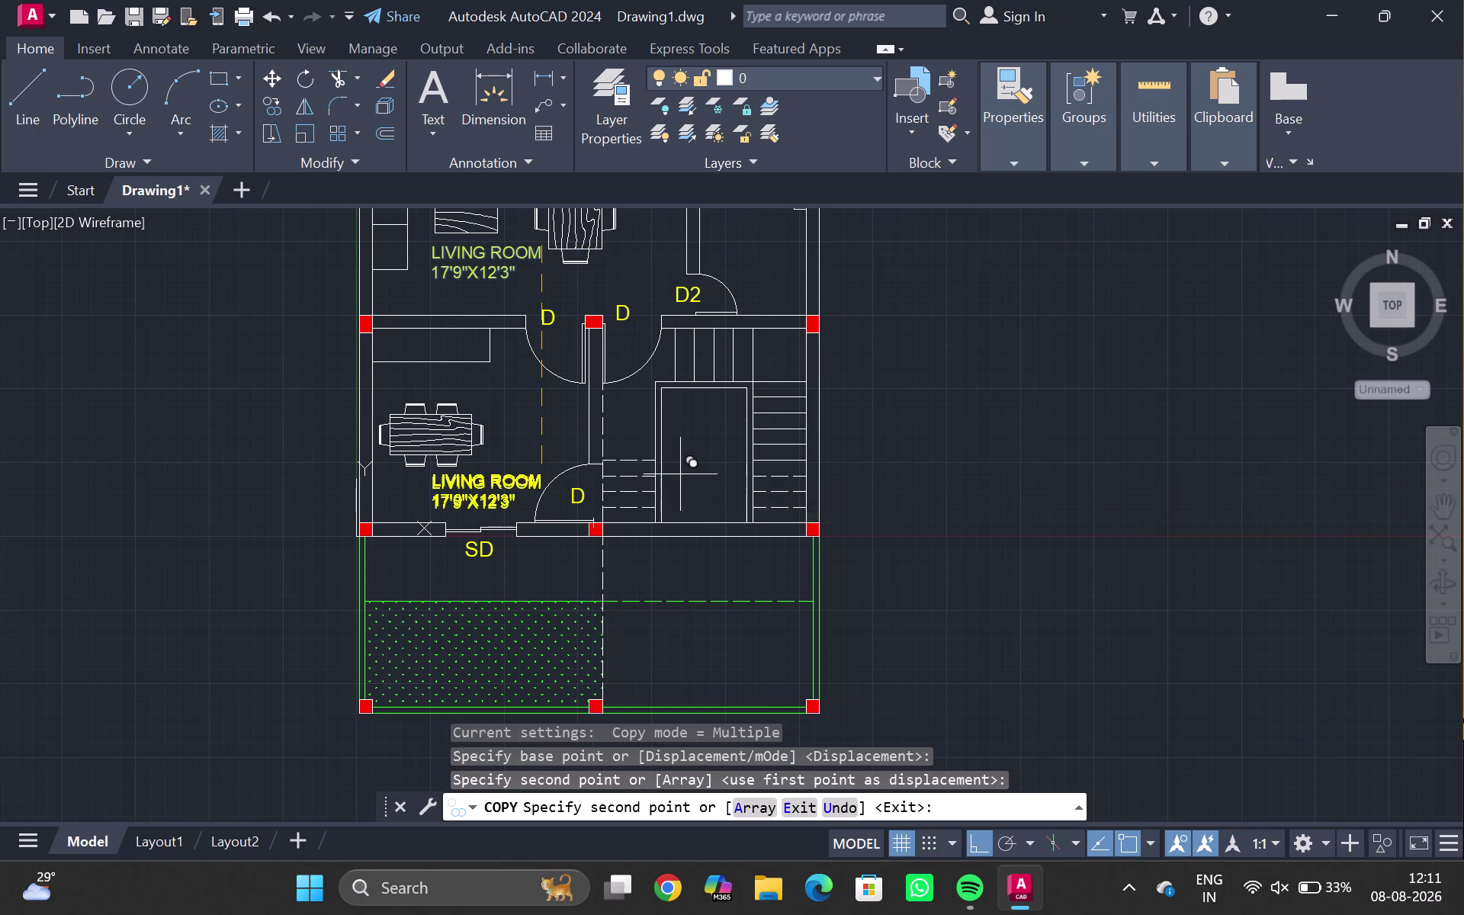
middle_drag(1166, 520, 1036, 572)
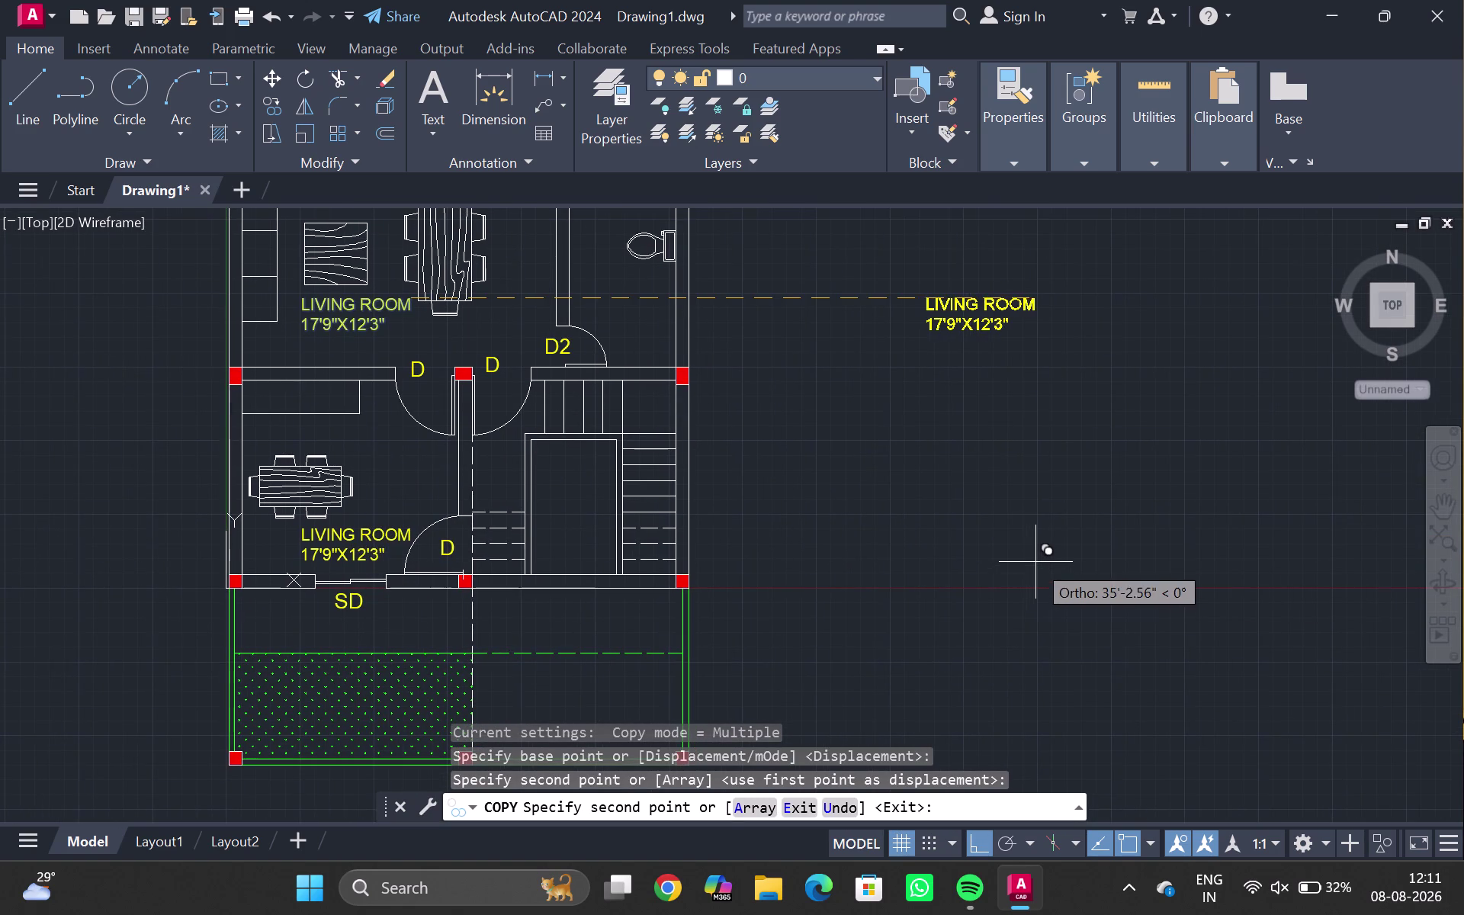
key(ctrl+F8)
scroll(down, 3)
middle_drag(1217, 536, 1032, 525)
scroll(up, 3)
scroll(up, 3)
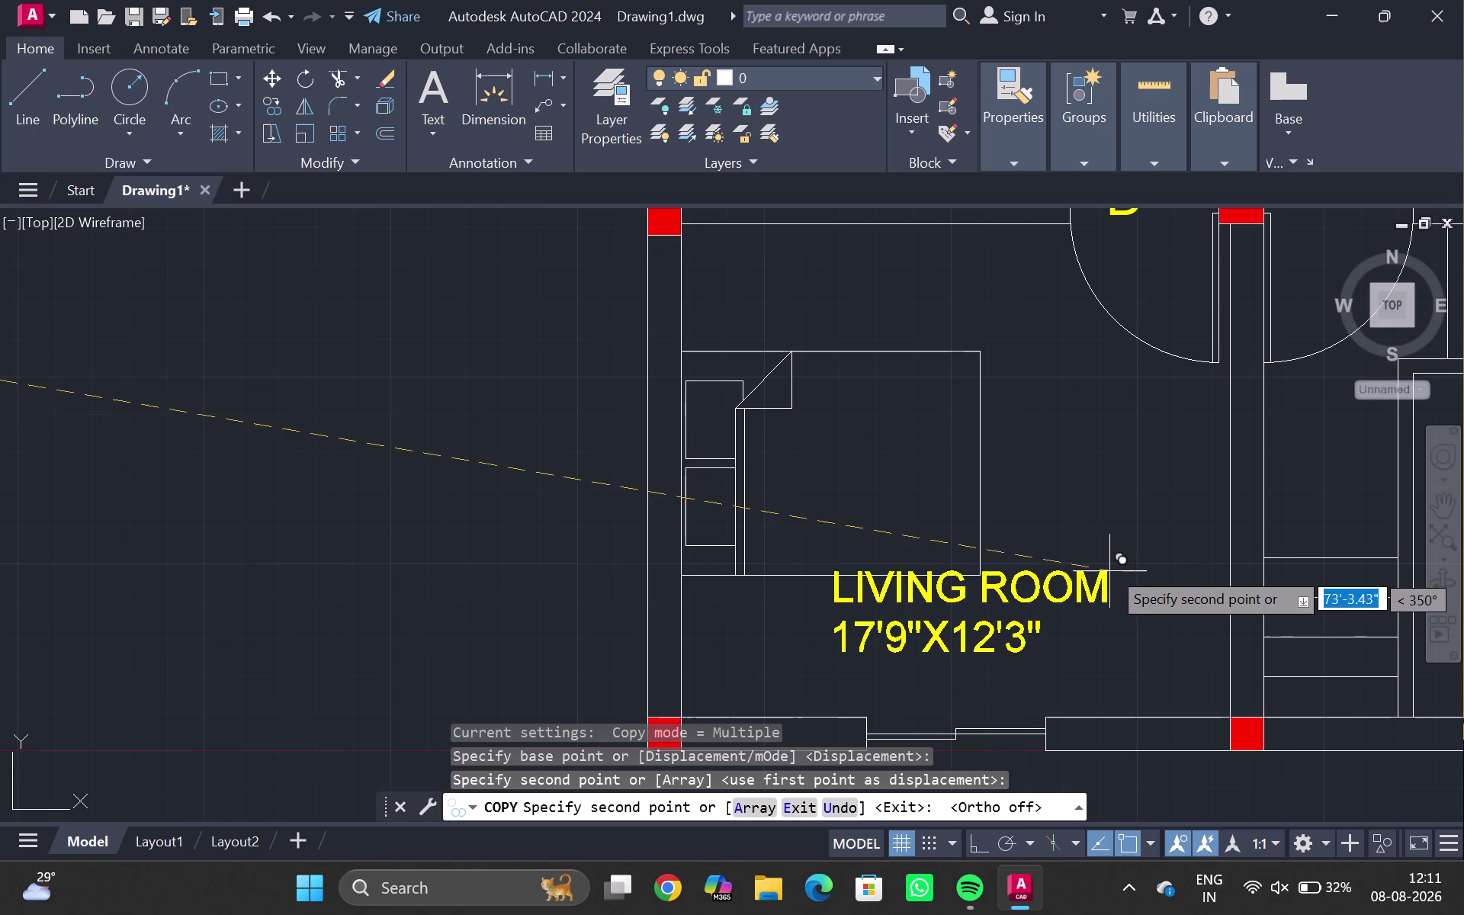
click(1106, 593)
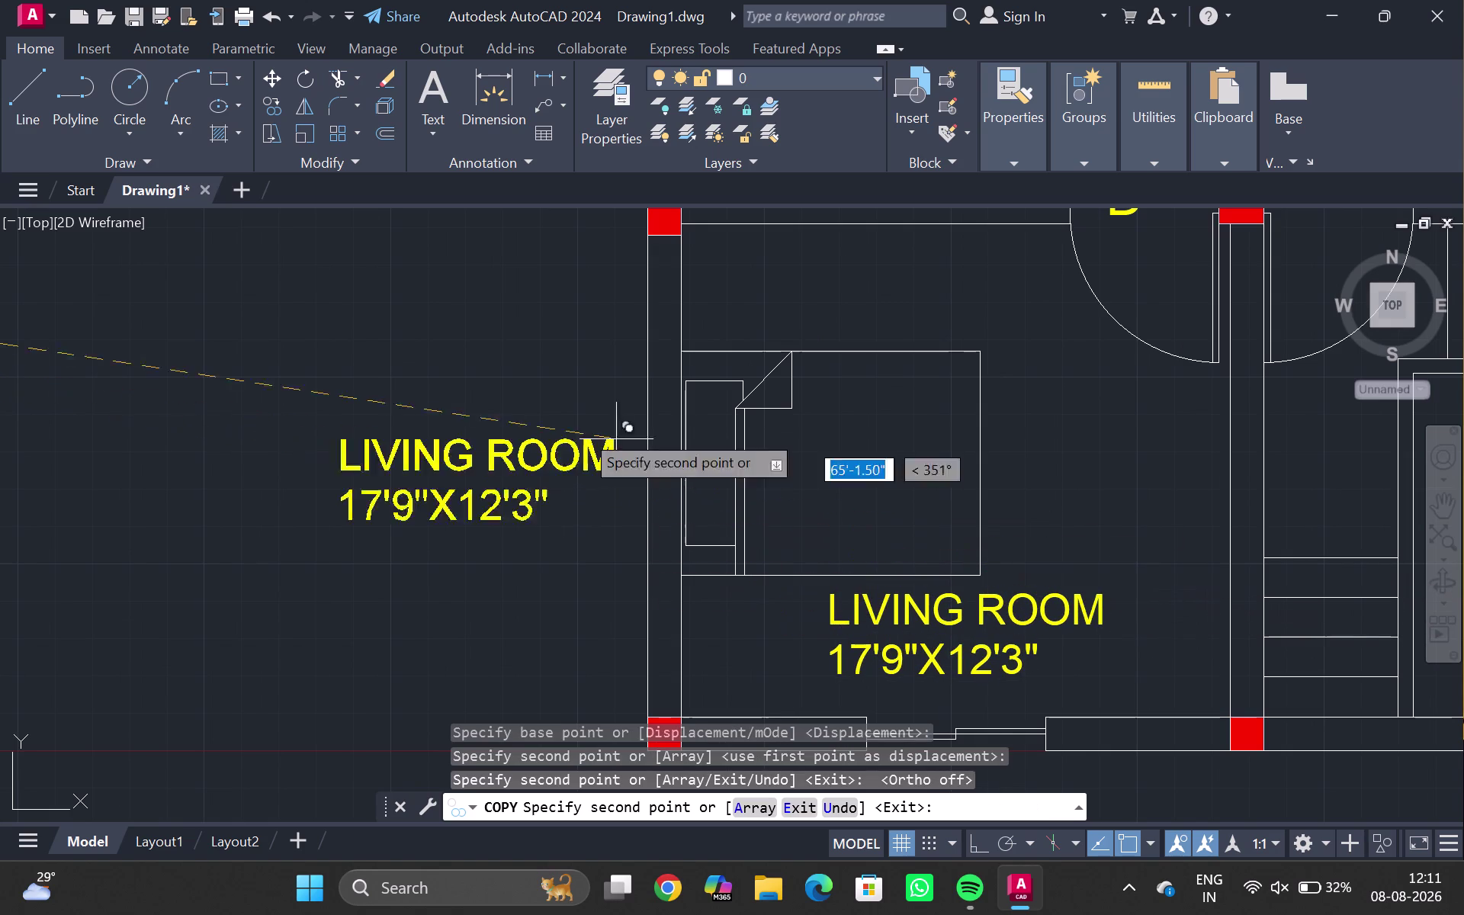
key(Escape)
scroll(down, 3)
middle_drag(377, 471, 392, 479)
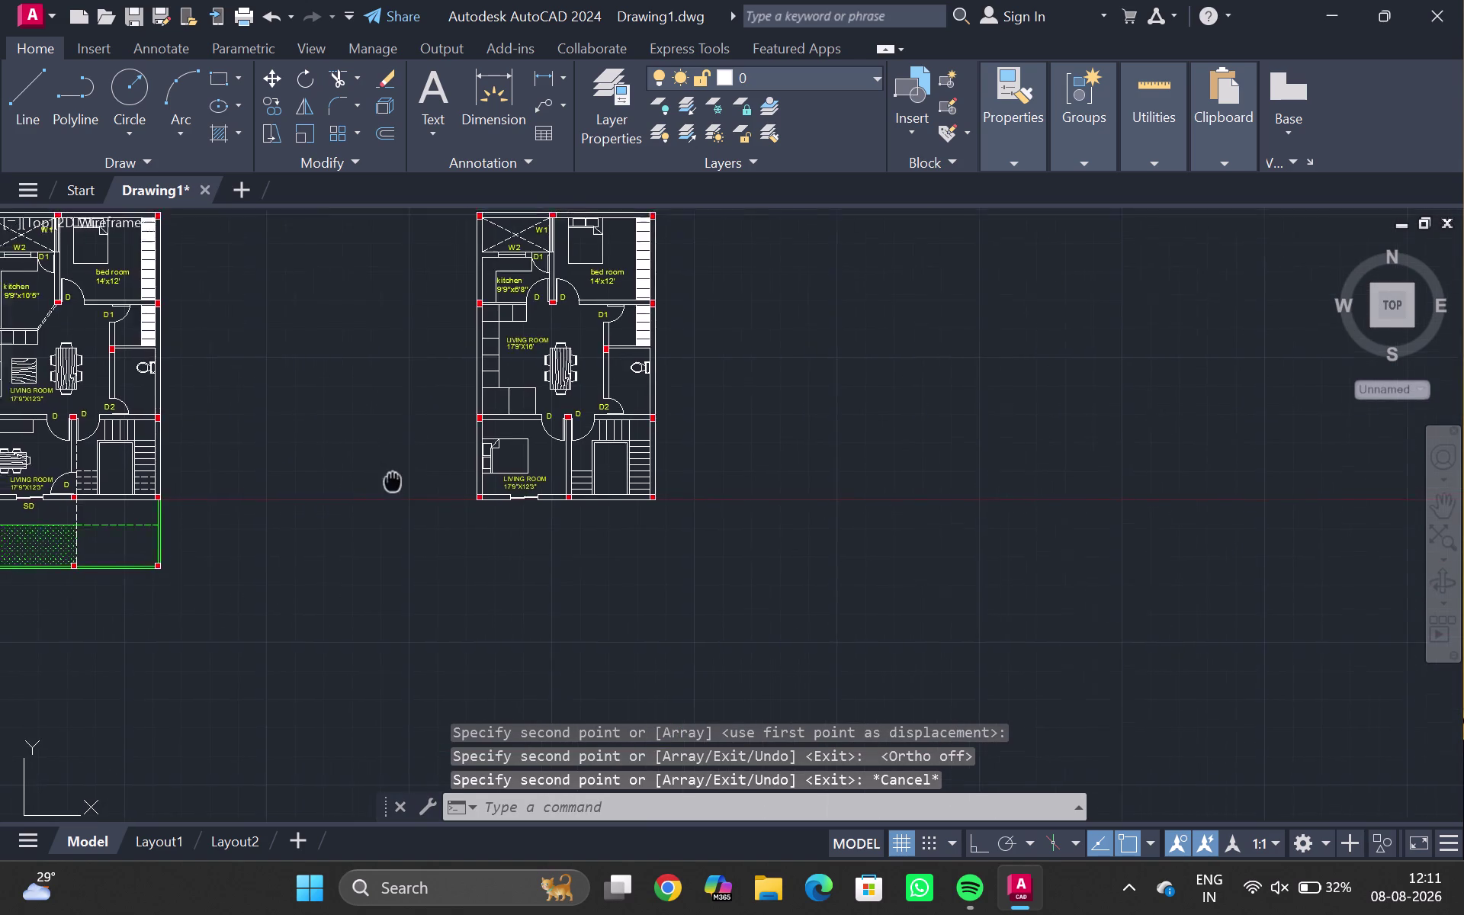
middle_drag(393, 479, 922, 542)
scroll(up, 3)
middle_drag(530, 534, 537, 533)
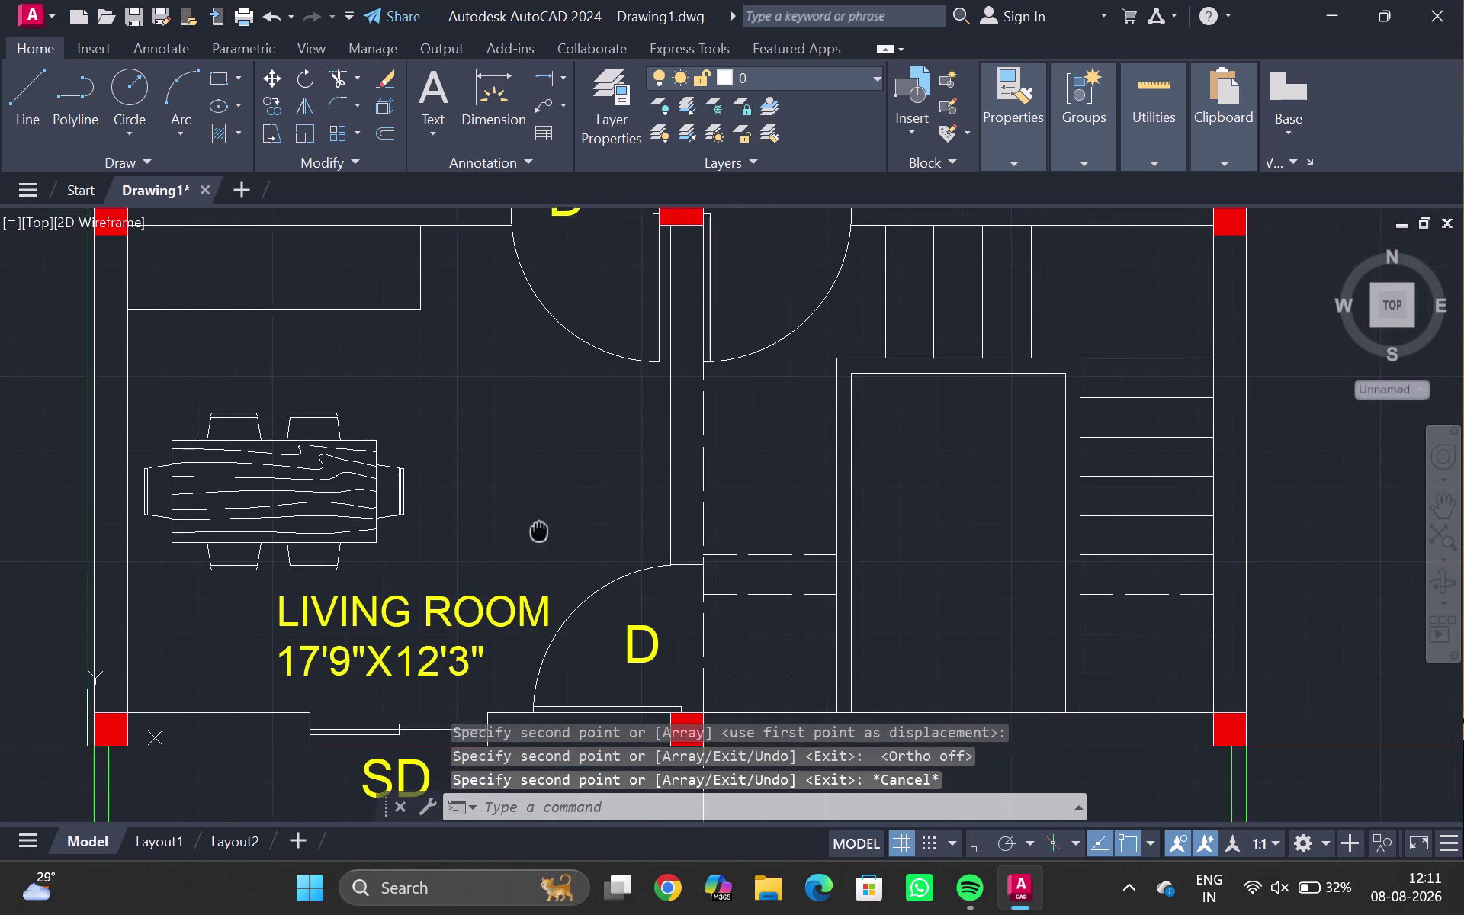
middle_drag(537, 533, 653, 406)
Change the left plan's lower room name from LIVING ROOM to OFFICE ROOM, widening the text box to fit one line.
double_click(548, 476)
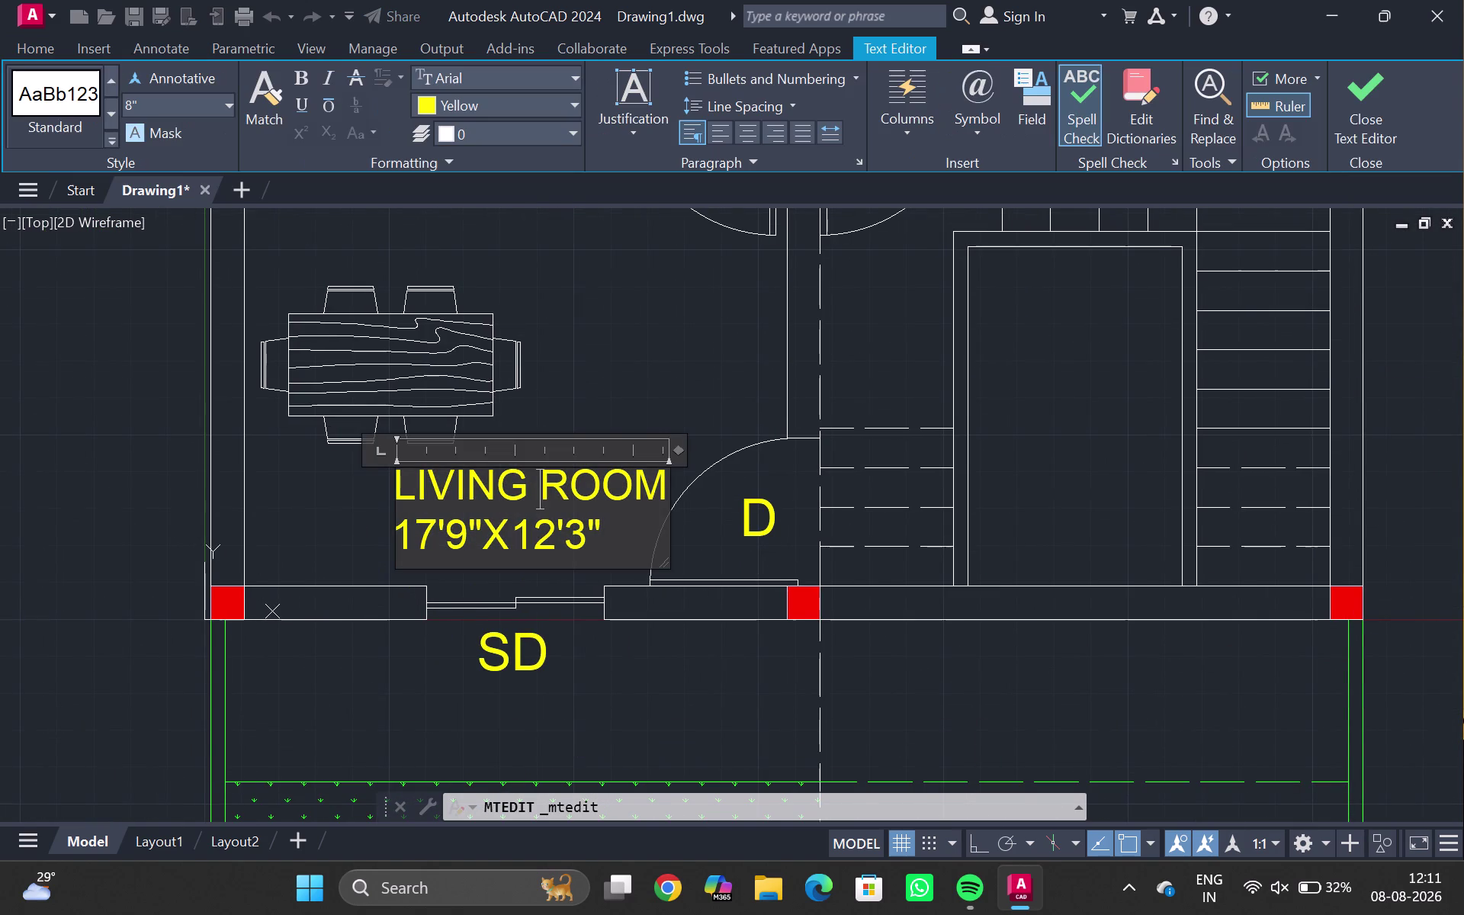
click(658, 482)
key(BackSpace)
key(BackSpace)
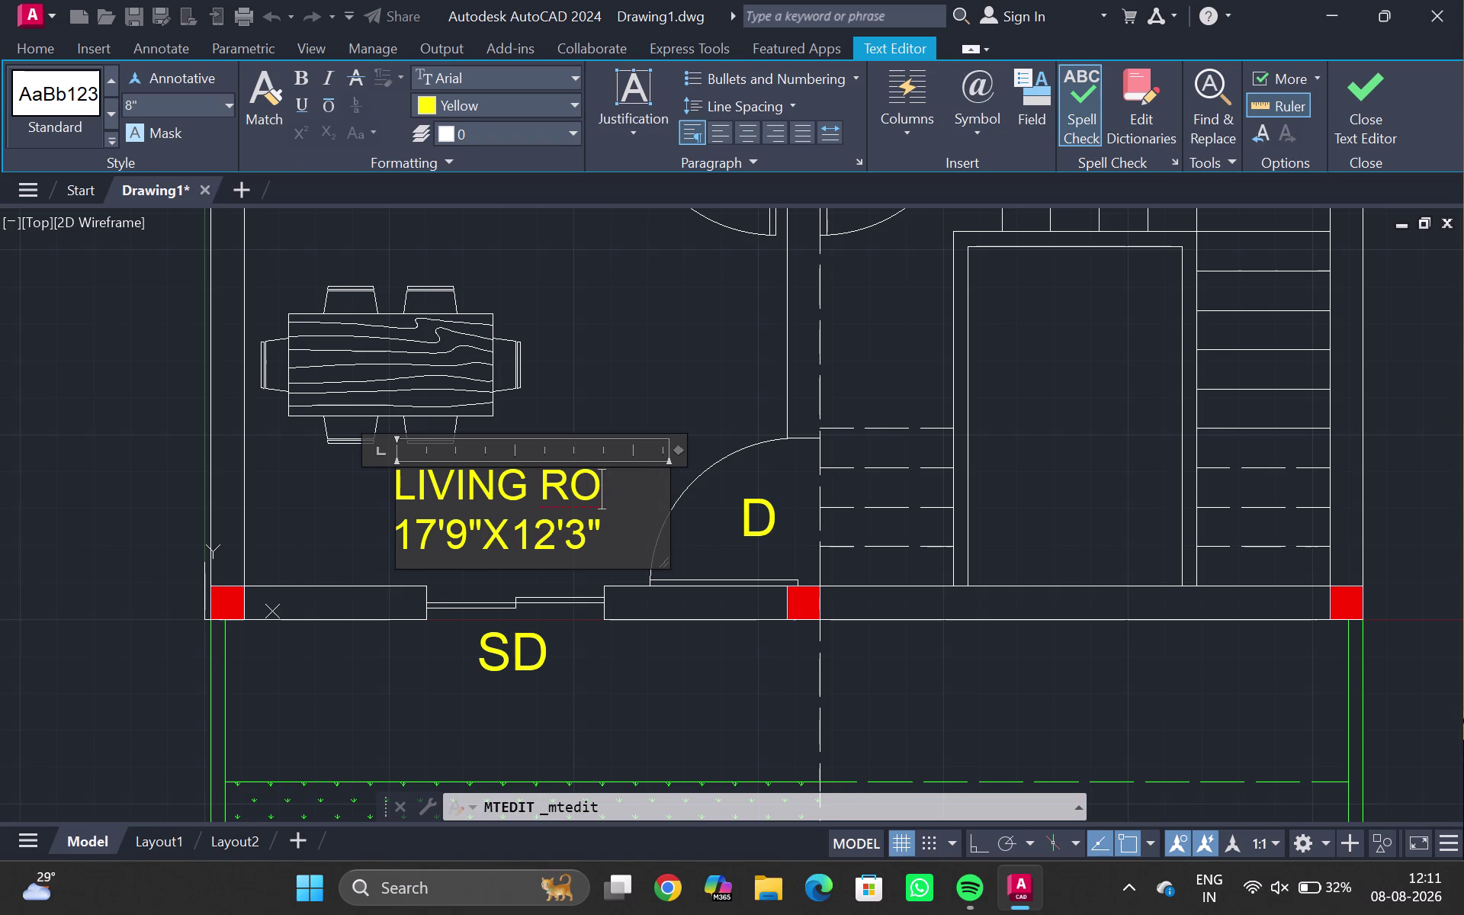
key(BackSpace)
key(BackSpace)
key(BackSpace)
key(BackSpace)
key(BackSpace)
key(BackSpace)
key(BackSpace)
key(BackSpace)
key(BackSpace)
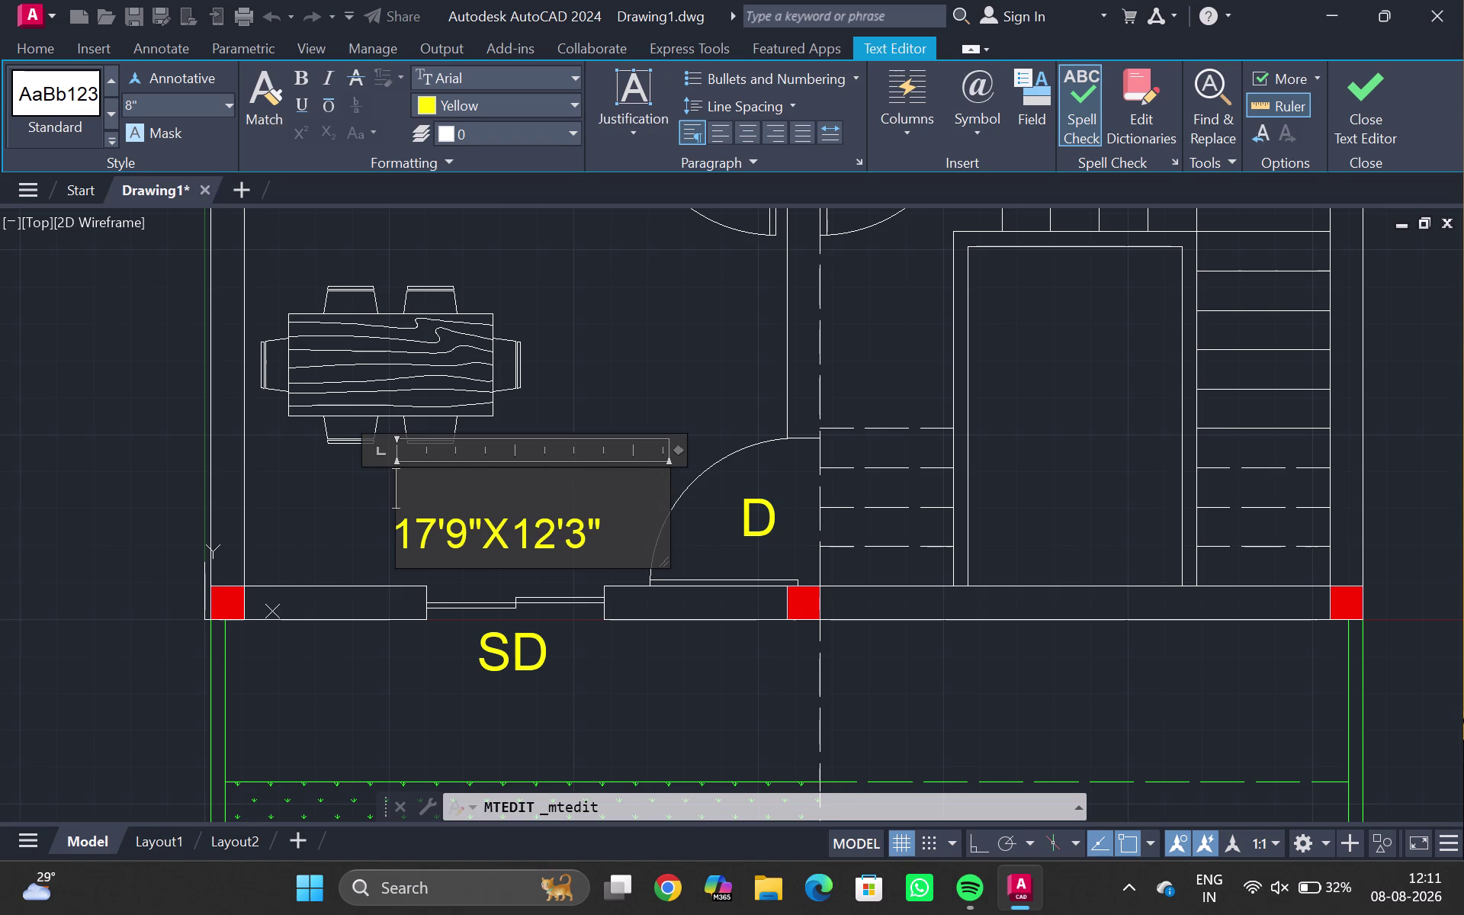
text(OFFIC)
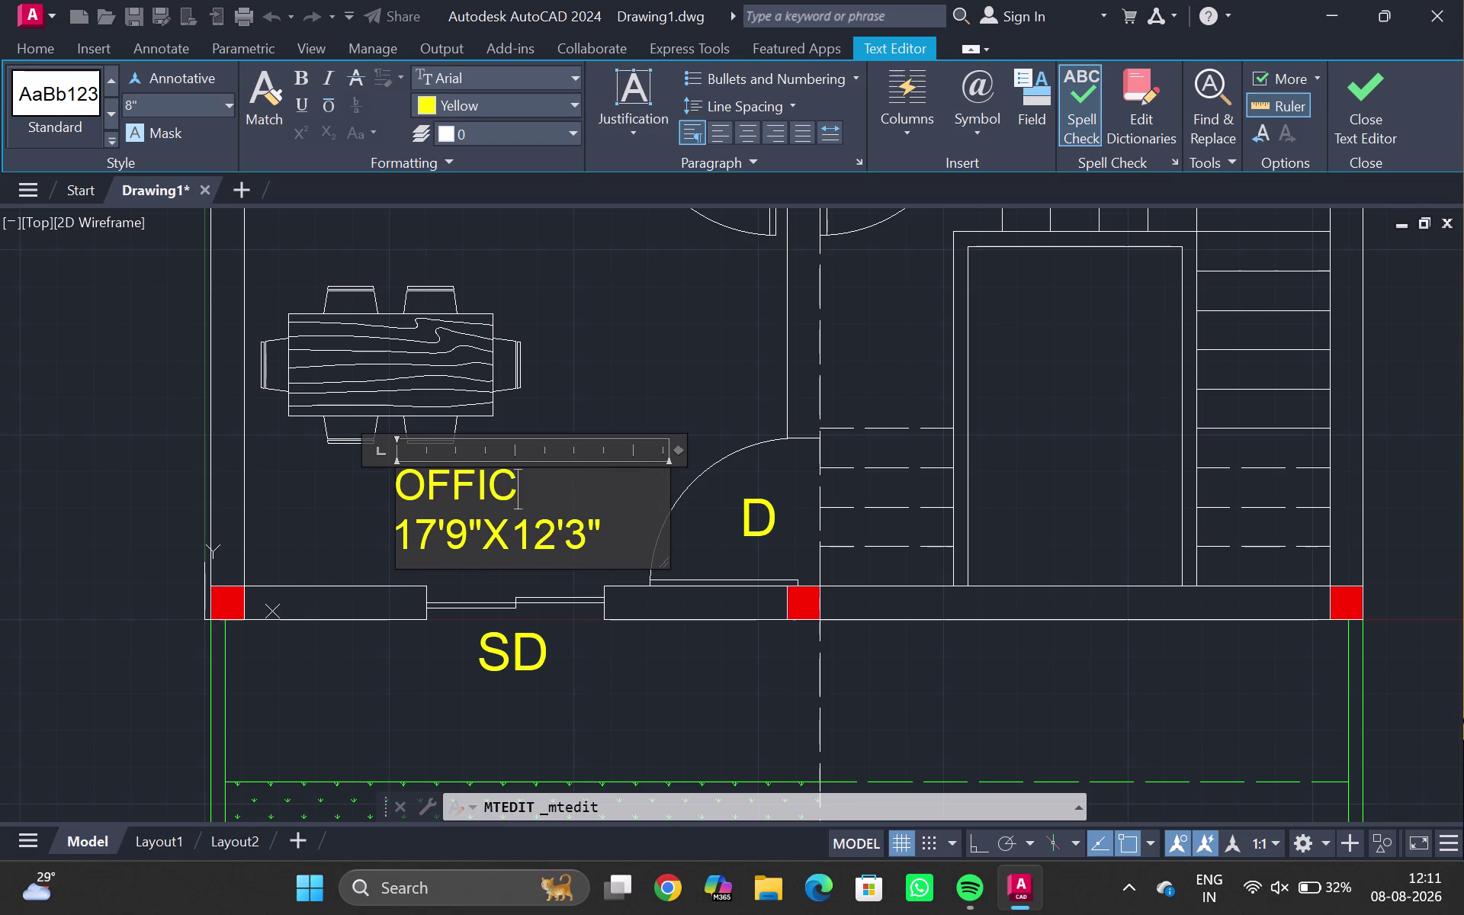
text(E ROOM)
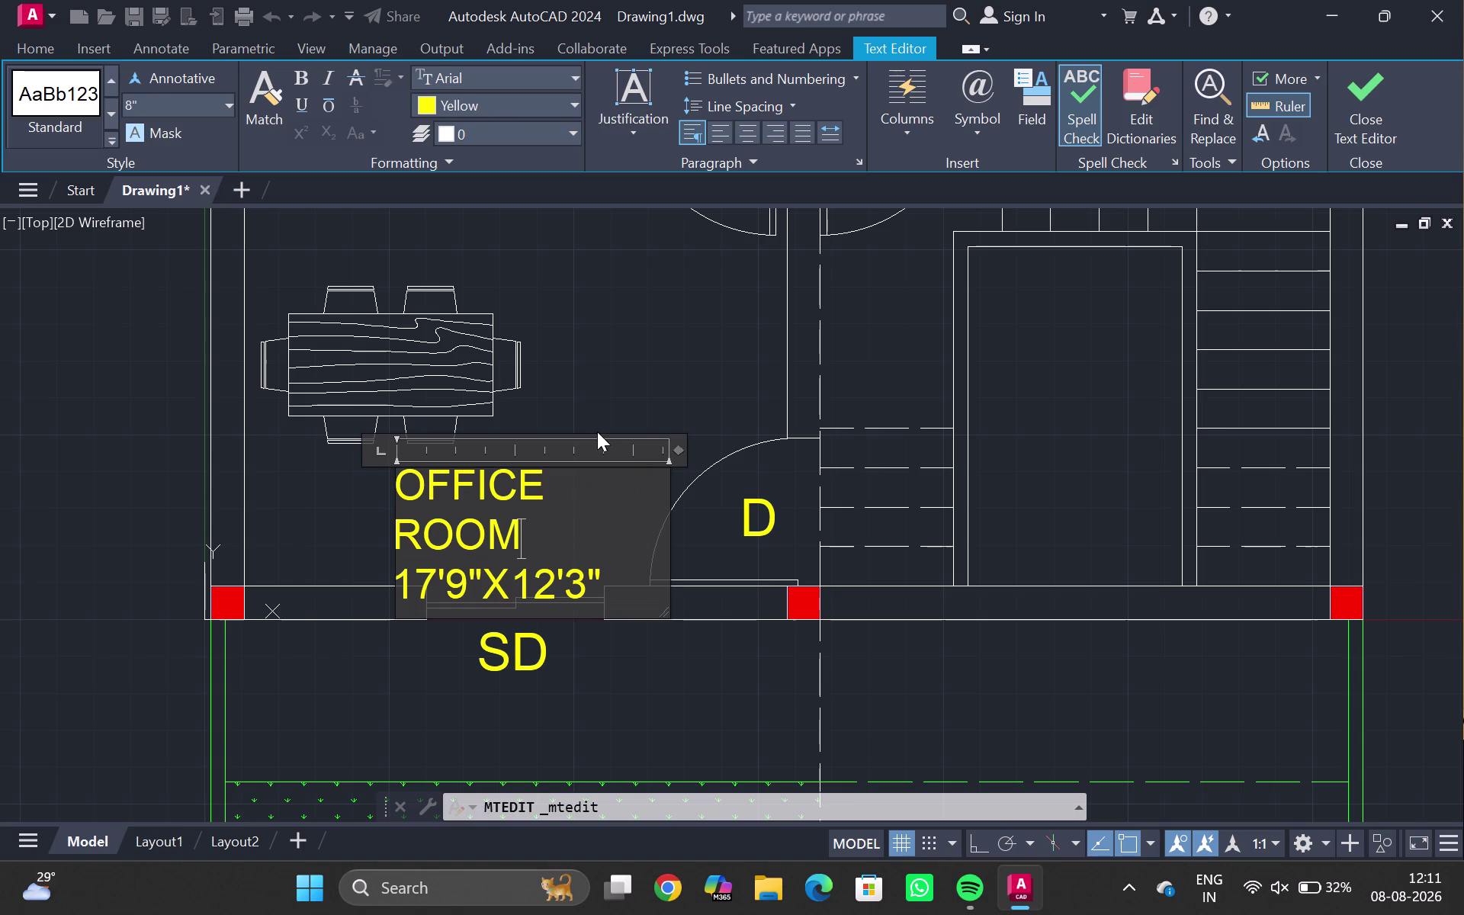
click(602, 580)
drag(674, 447, 696, 446)
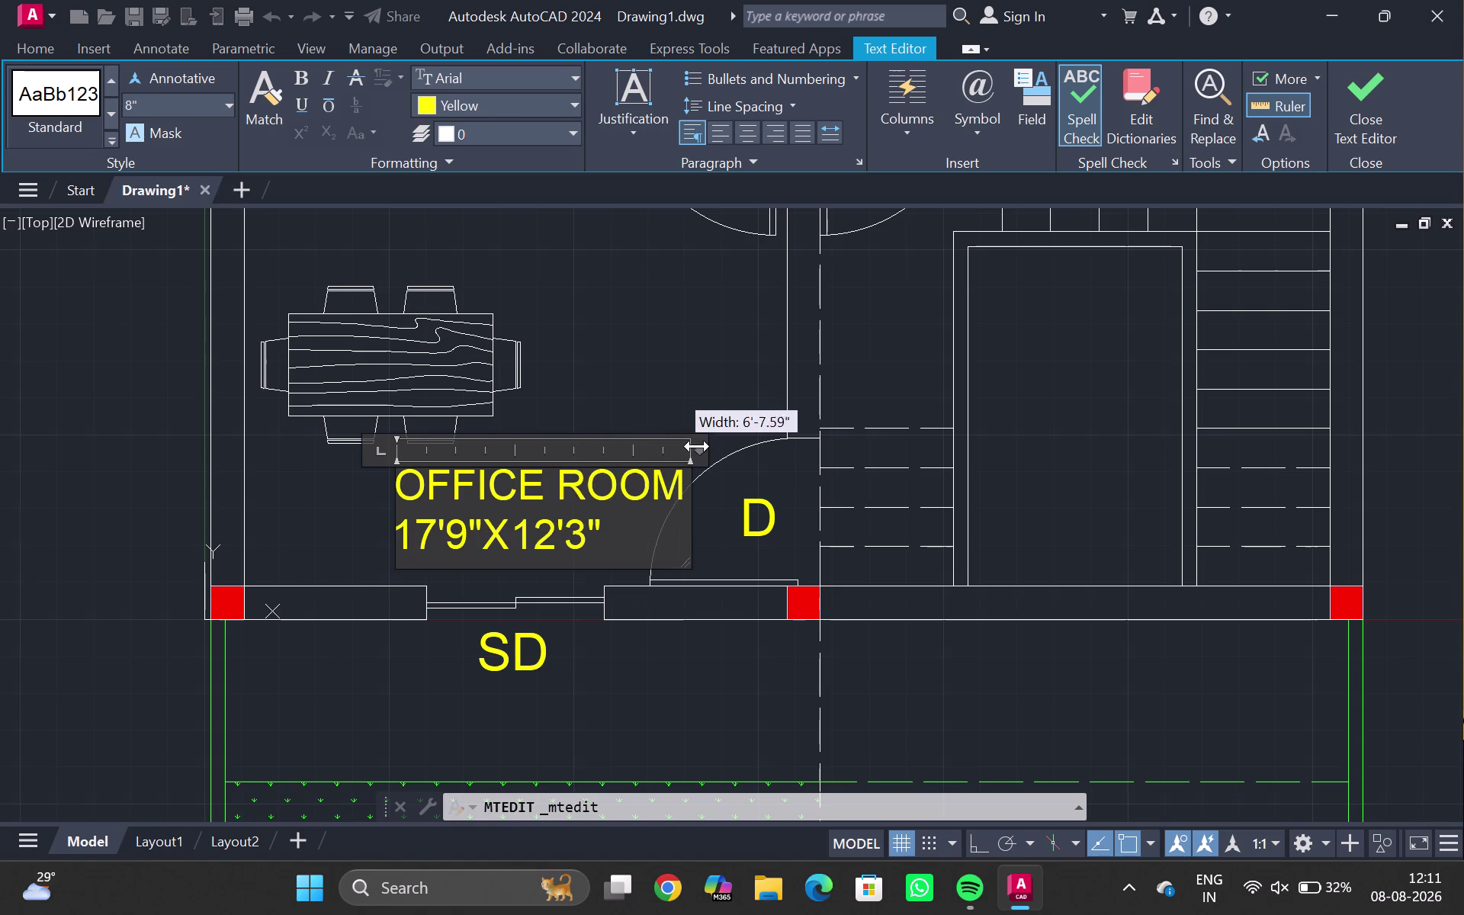
drag(695, 446, 697, 446)
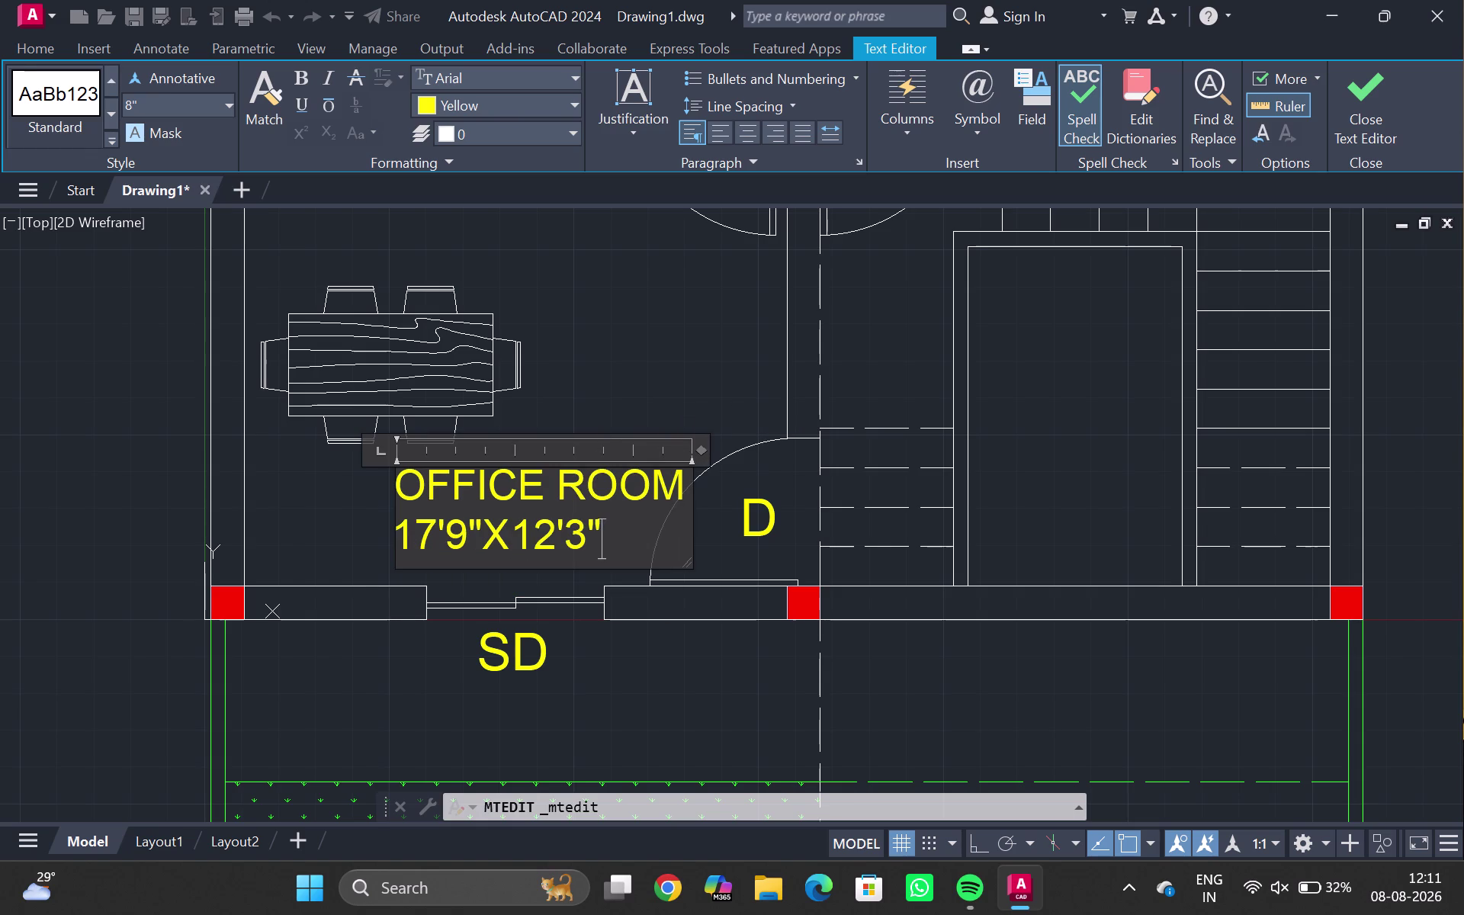
Replace the old room size with 12'3"X11' and close the text editor.
key(BackSpace)
key(BackSpace)
key(BackSpace)
key(BackSpace)
key(BackSpace)
key(BackSpace)
key(BackSpace)
key(BackSpace)
key(BackSpace)
key(BackSpace)
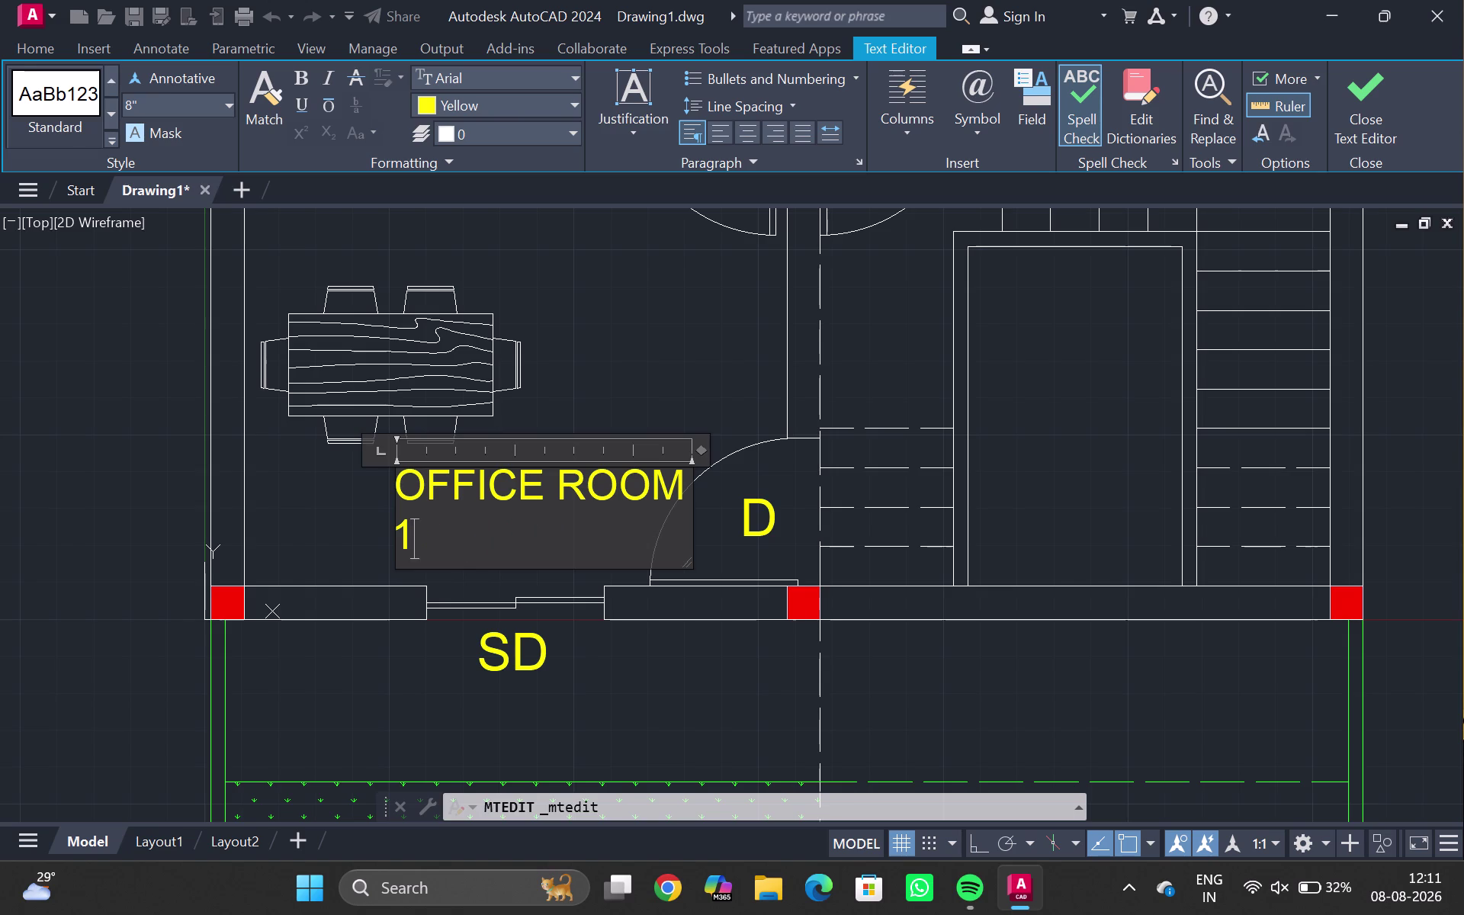
text(2')
text(3")
key(x)
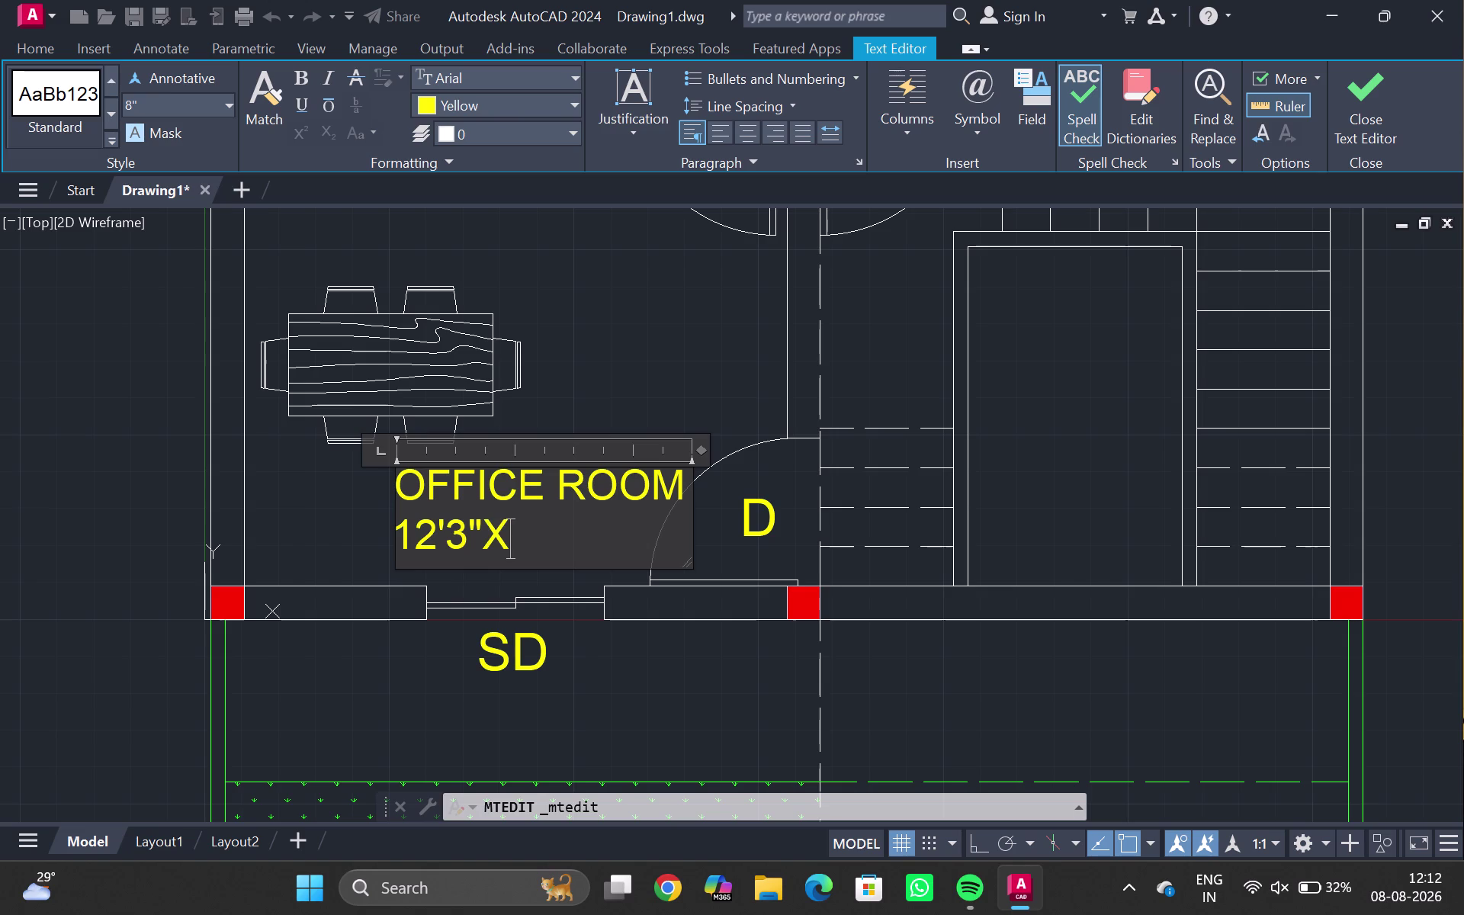
text(11')
key(Return)
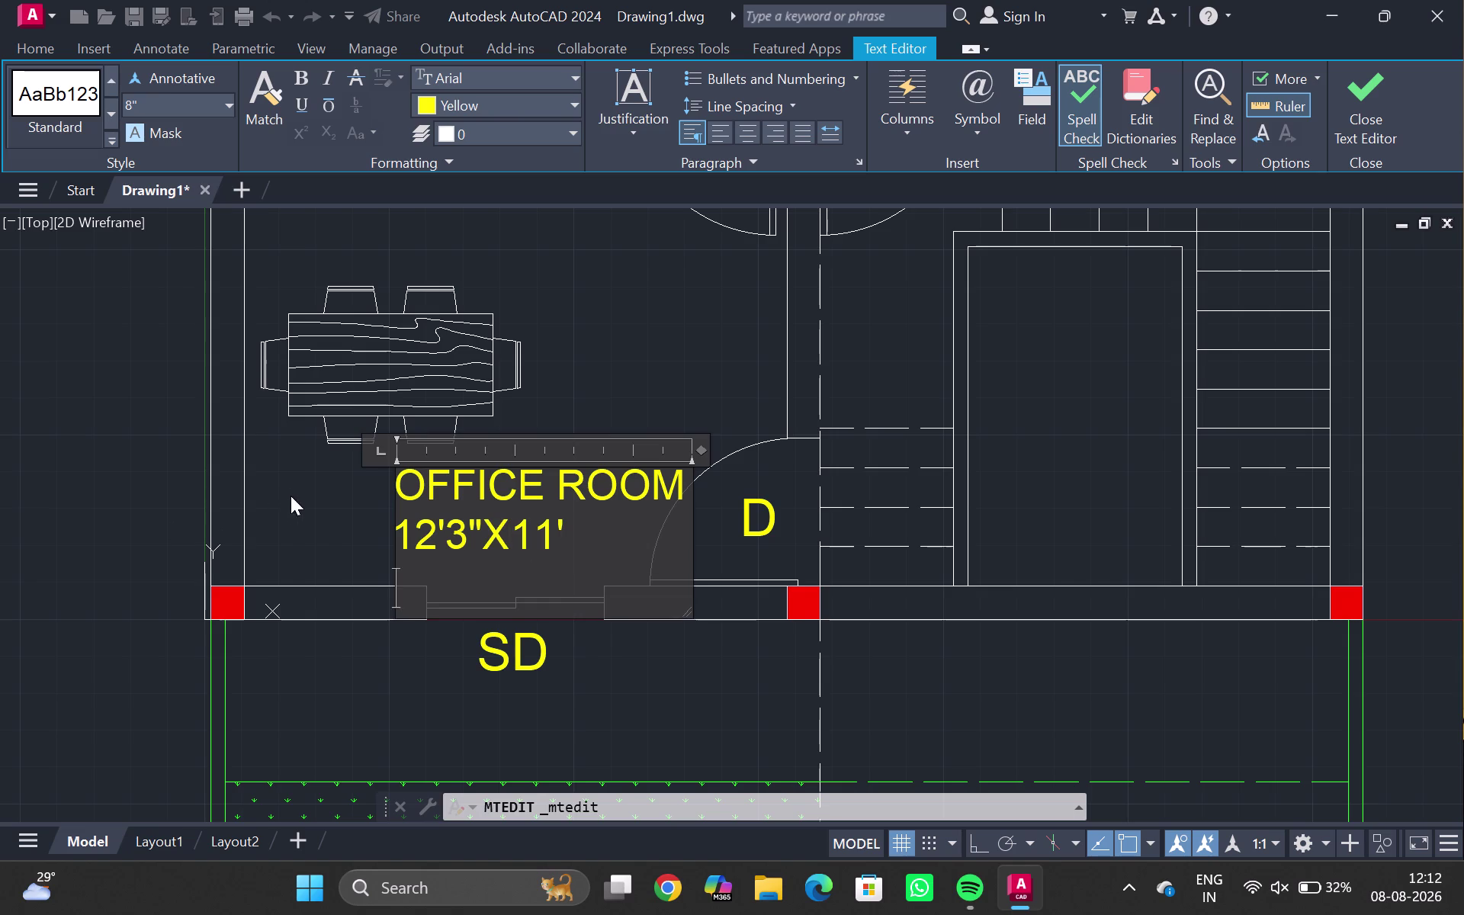
double_click(292, 496)
scroll(down, 3)
middle_drag(1125, 524, 621, 491)
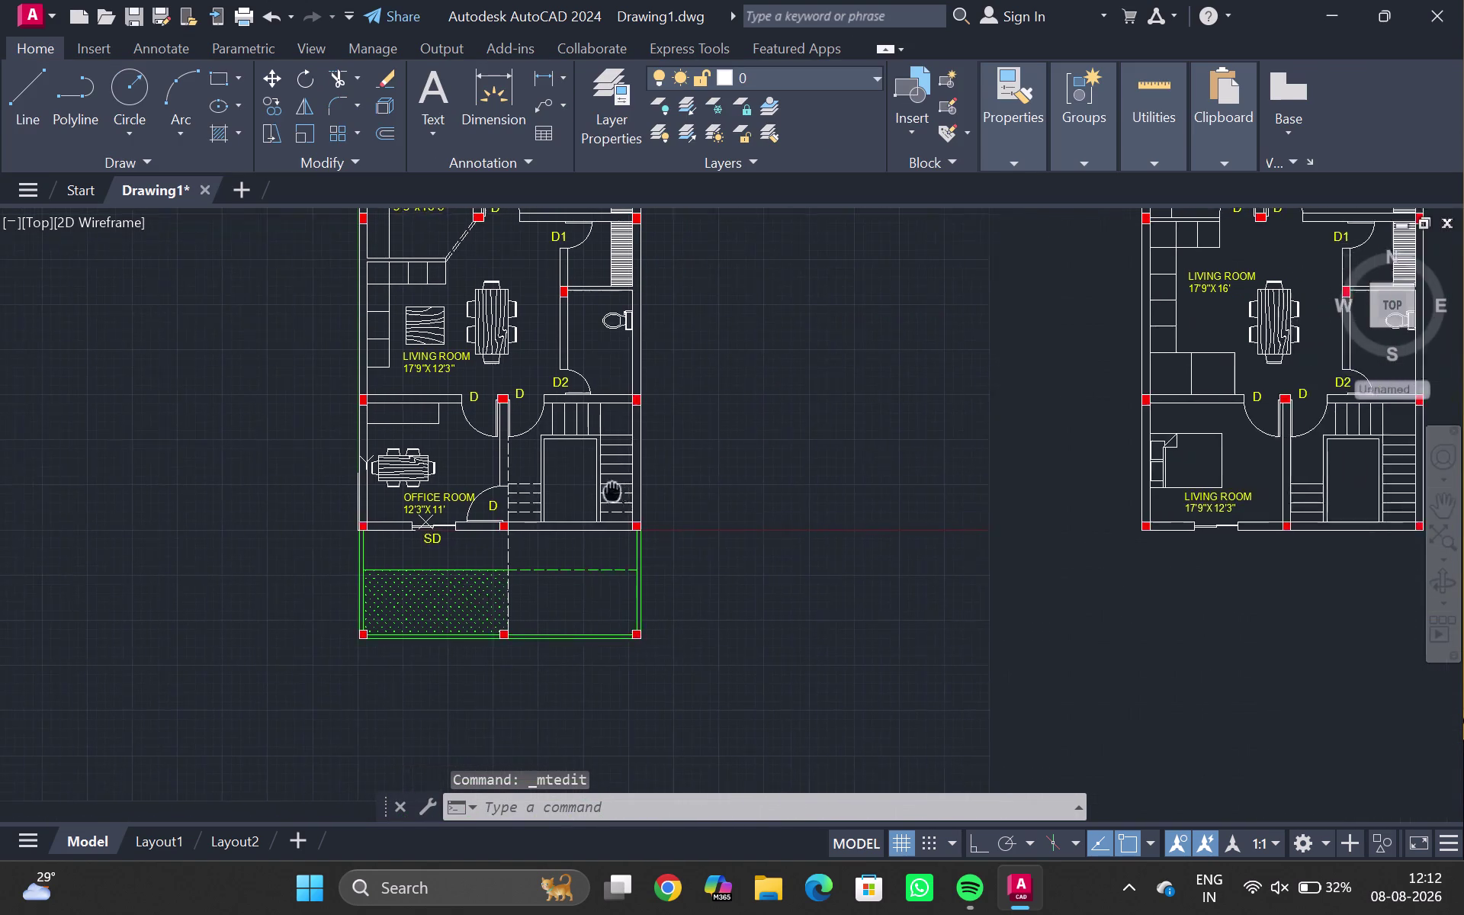
Rename the right plan's lower room label from LIVING ROOM to BED ROOM.
middle_drag(622, 491, 577, 488)
scroll(up, 3)
middle_drag(1194, 516, 1029, 521)
double_click(1015, 511)
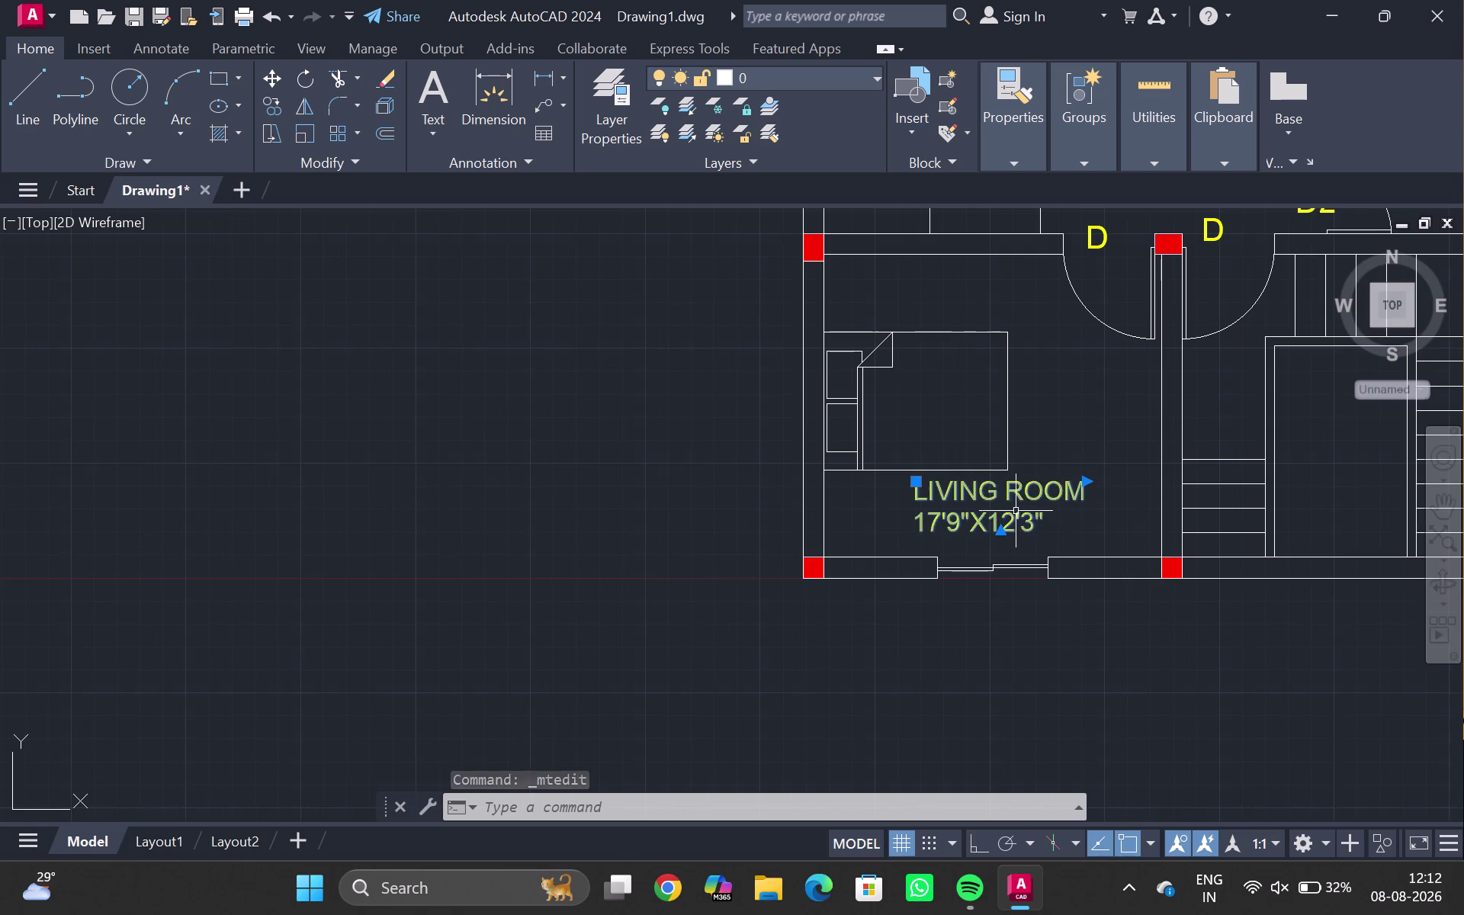
double_click(1043, 484)
double_click(1053, 492)
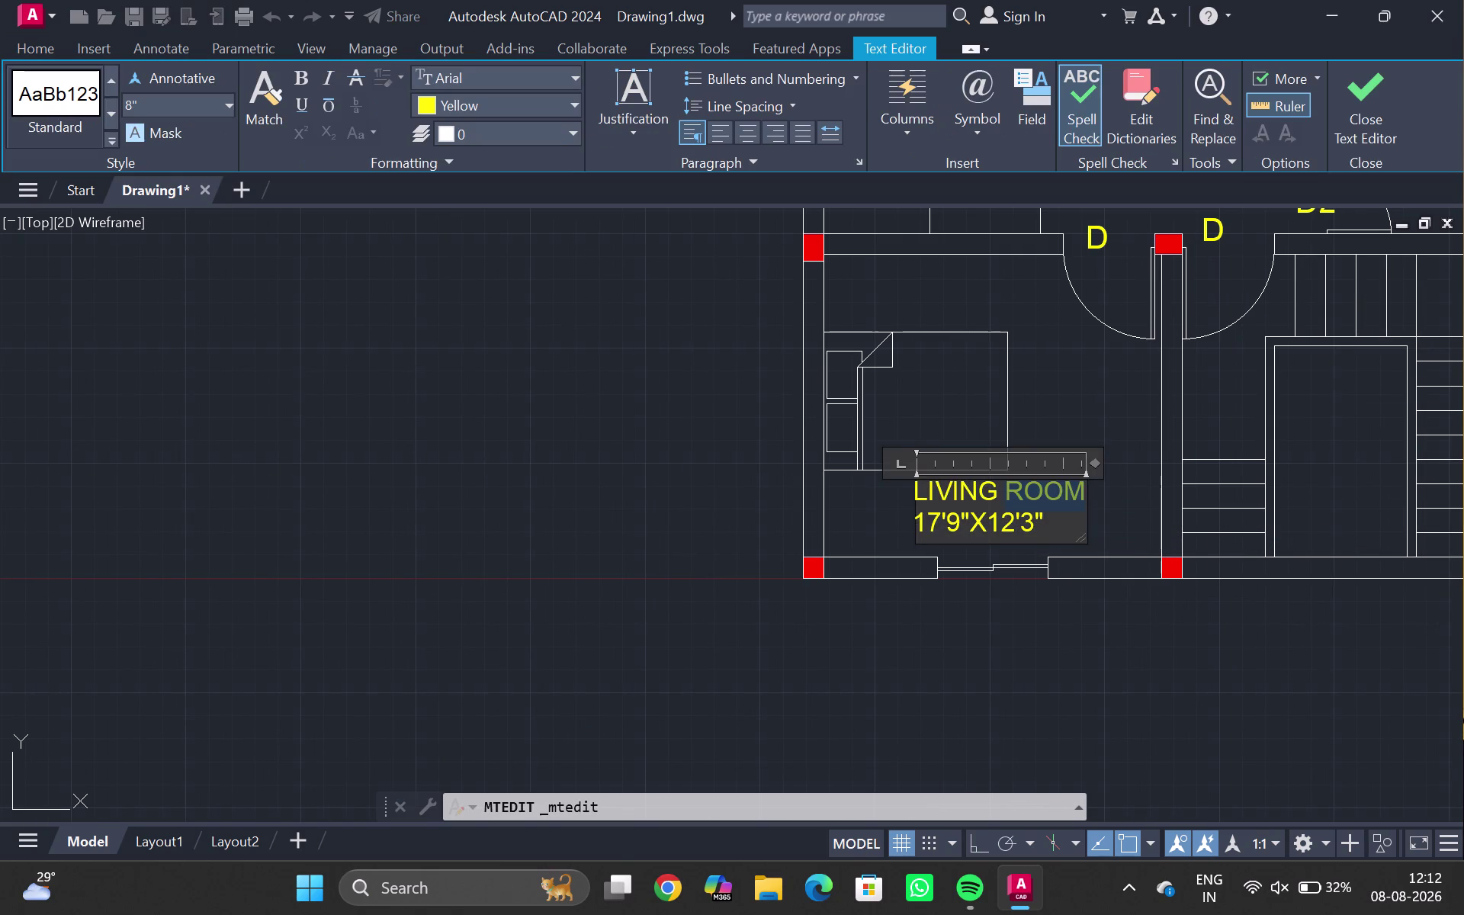
click(986, 487)
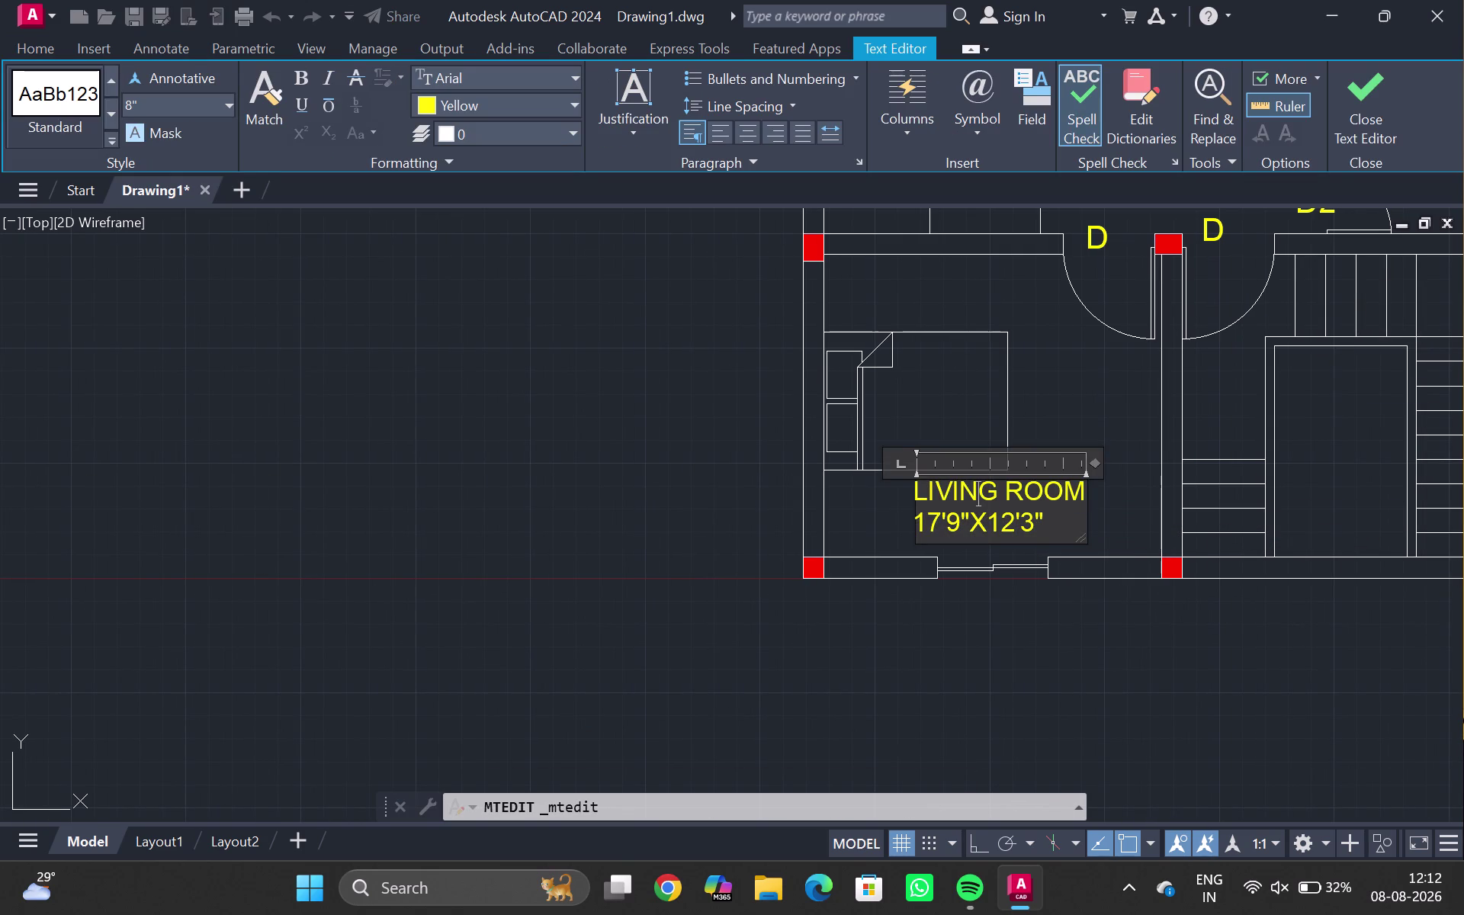
click(1000, 488)
key(BackSpace)
key(BackSpace)
key(BackSpace)
key(BackSpace)
key(BackSpace)
key(BackSpace)
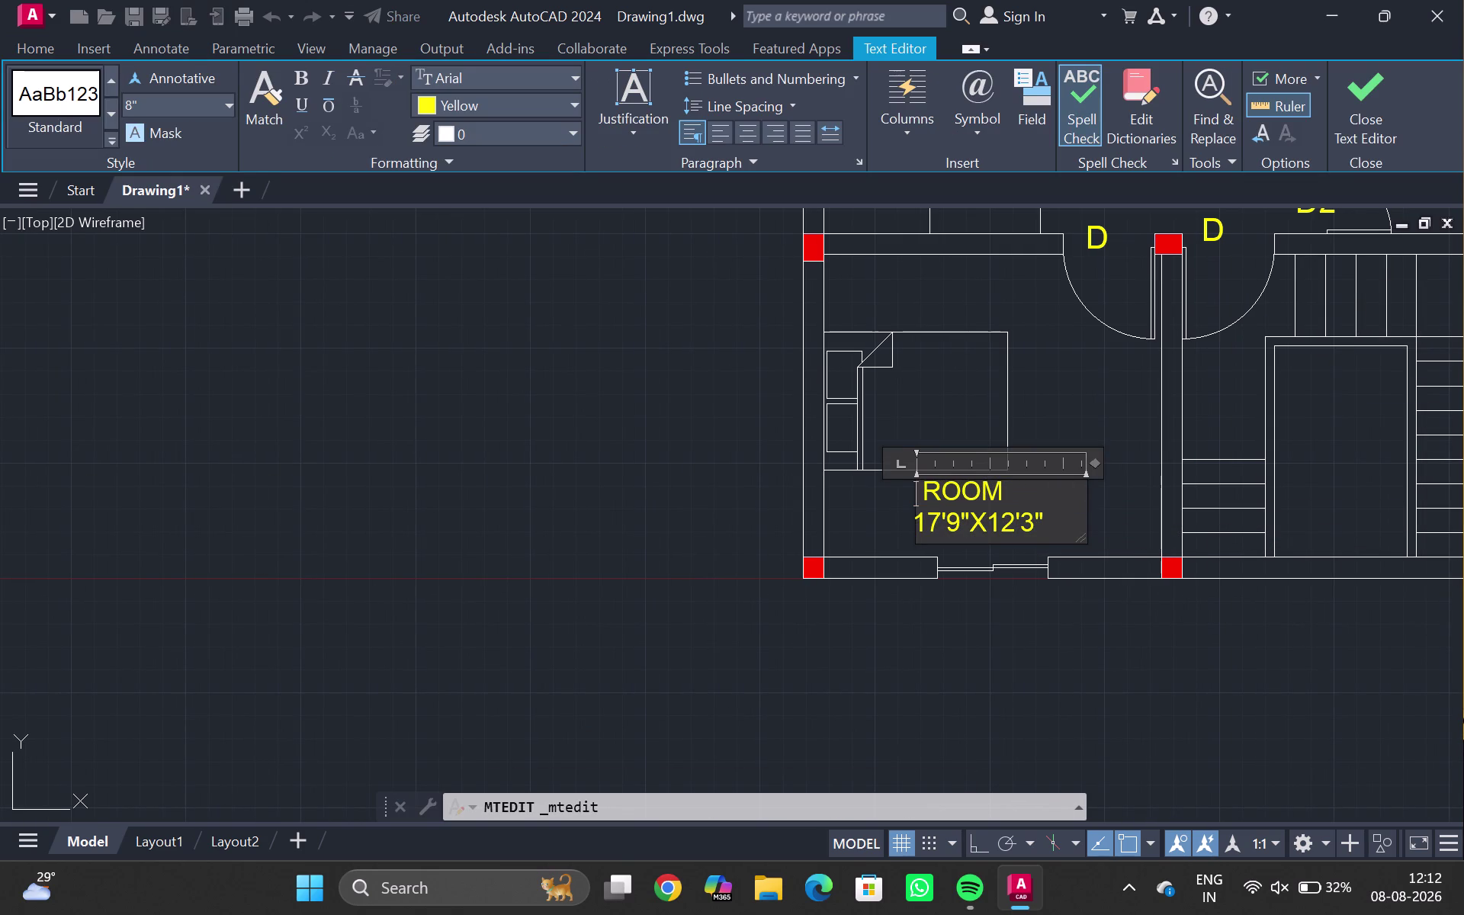
text(BED)
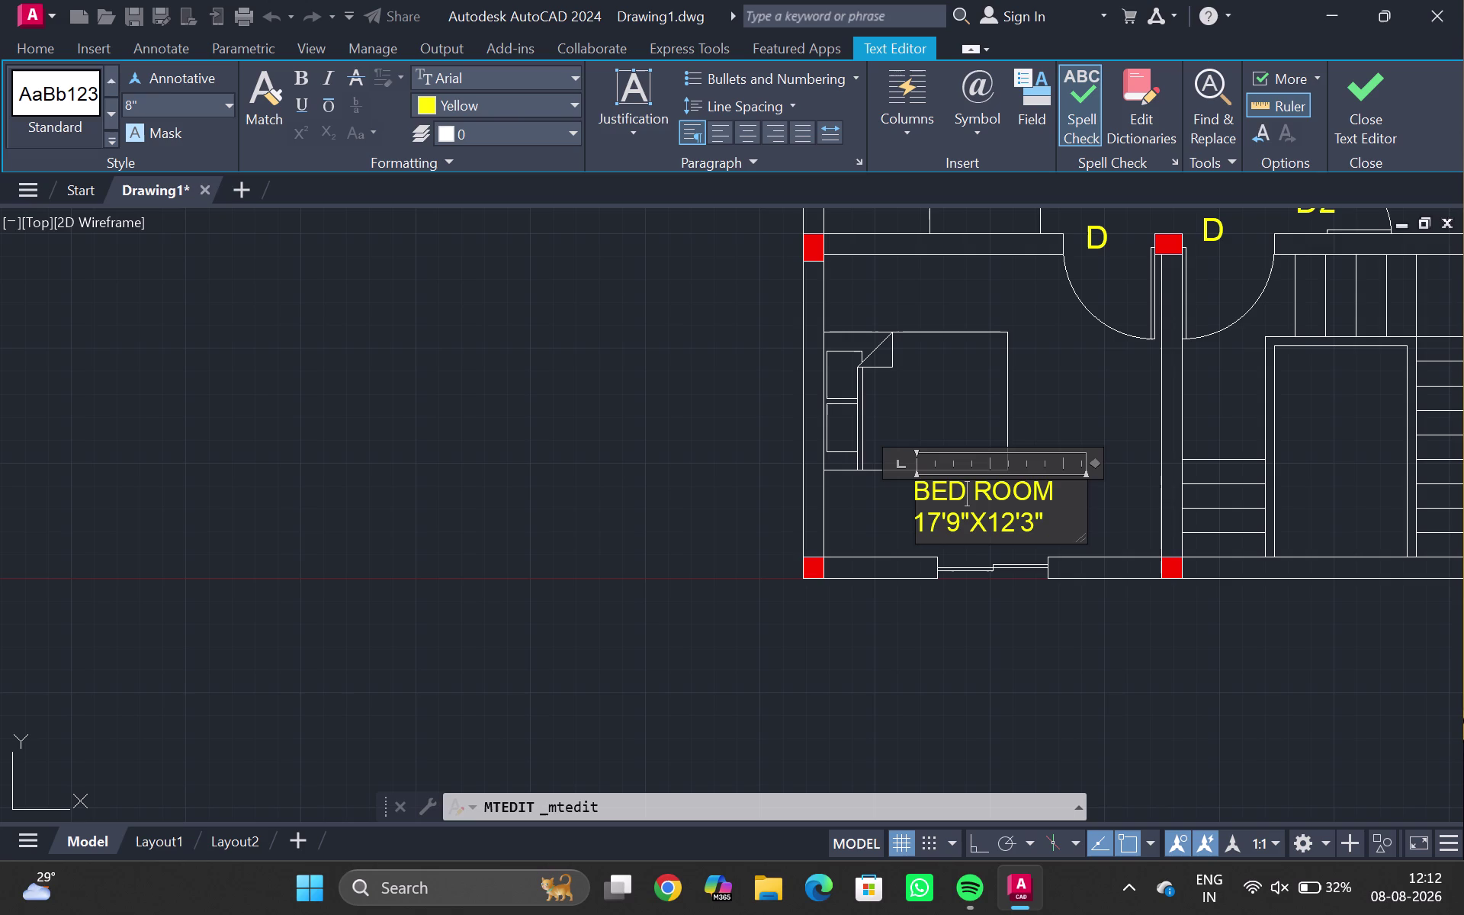
Replace the bed room's old size with 12'3"X11' and exit text editing.
click(1067, 511)
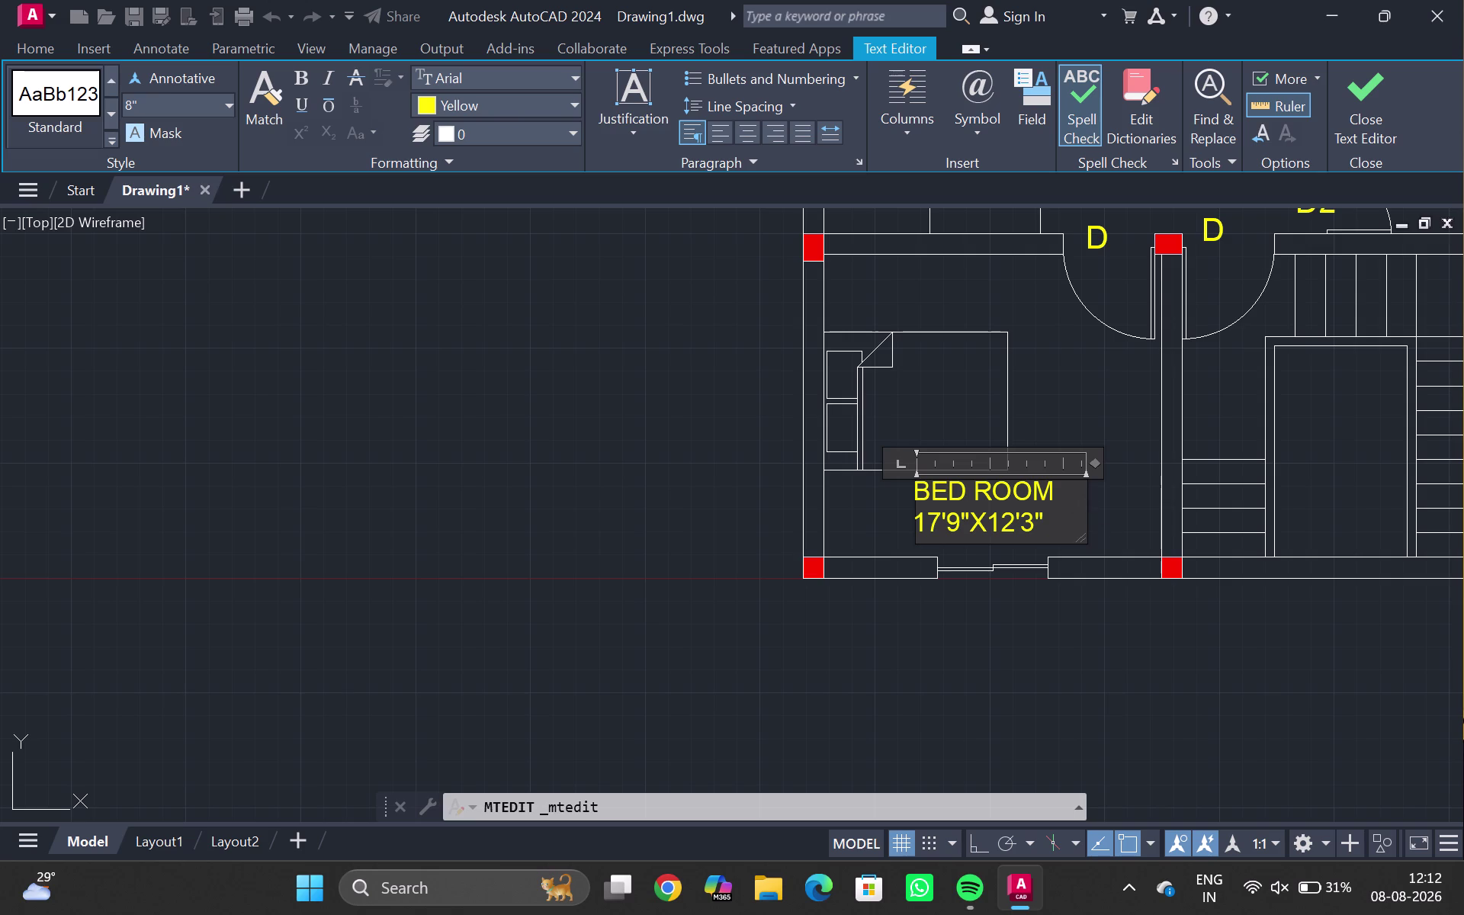
double_click(1059, 525)
key(BackSpace)
key(BackSpace)
key(BackSpace)
key(BackSpace)
key(BackSpace)
key(BackSpace)
key(BackSpace)
key(BackSpace)
key(BackSpace)
key(BackSpace)
key(BackSpace)
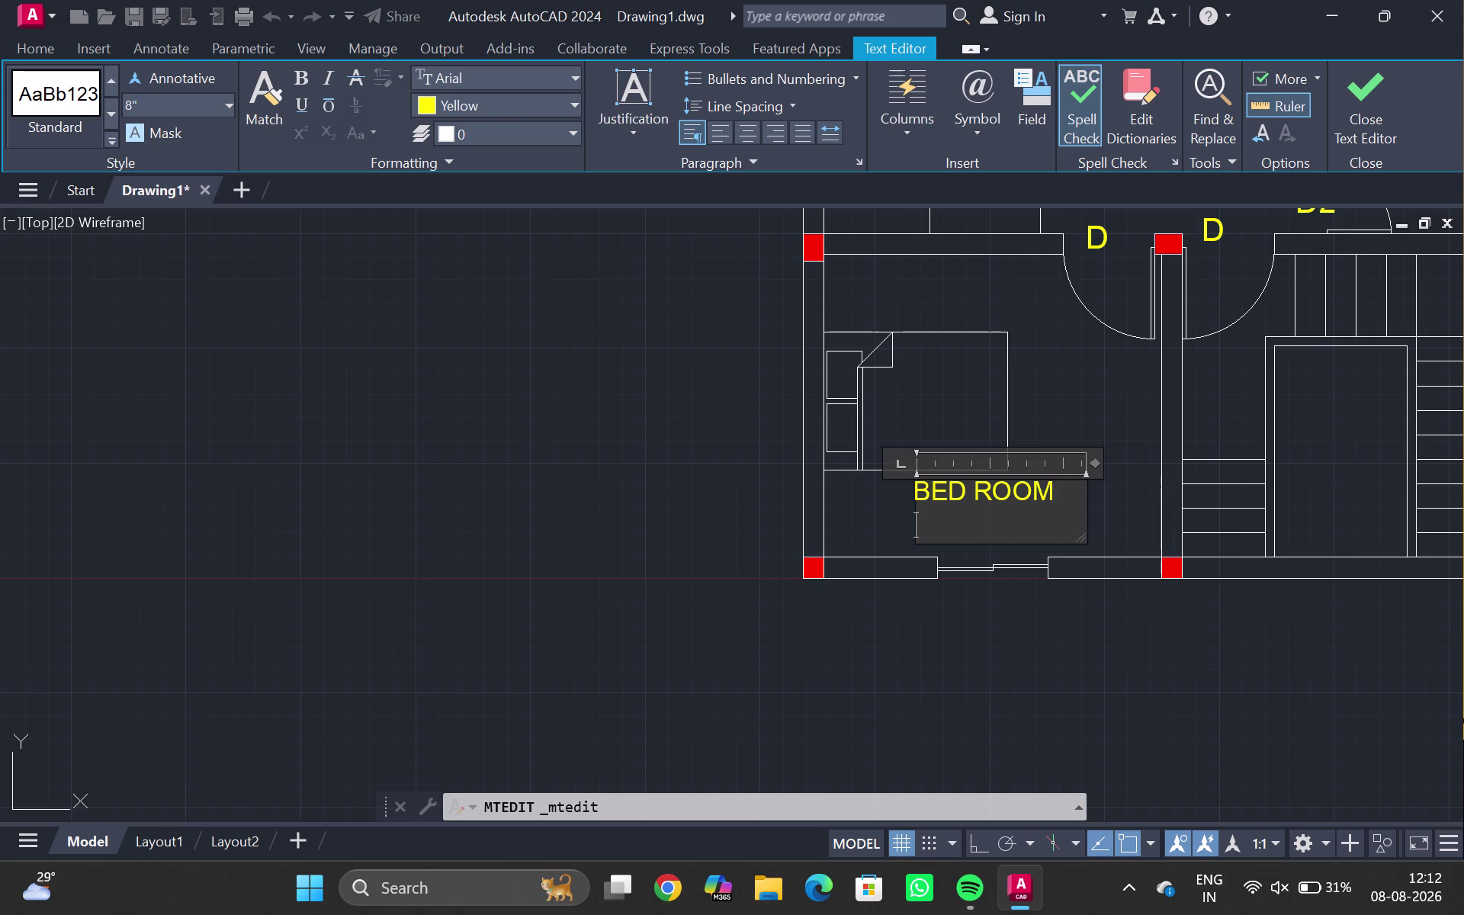
text(12)
text(')
text(3")
key(x)
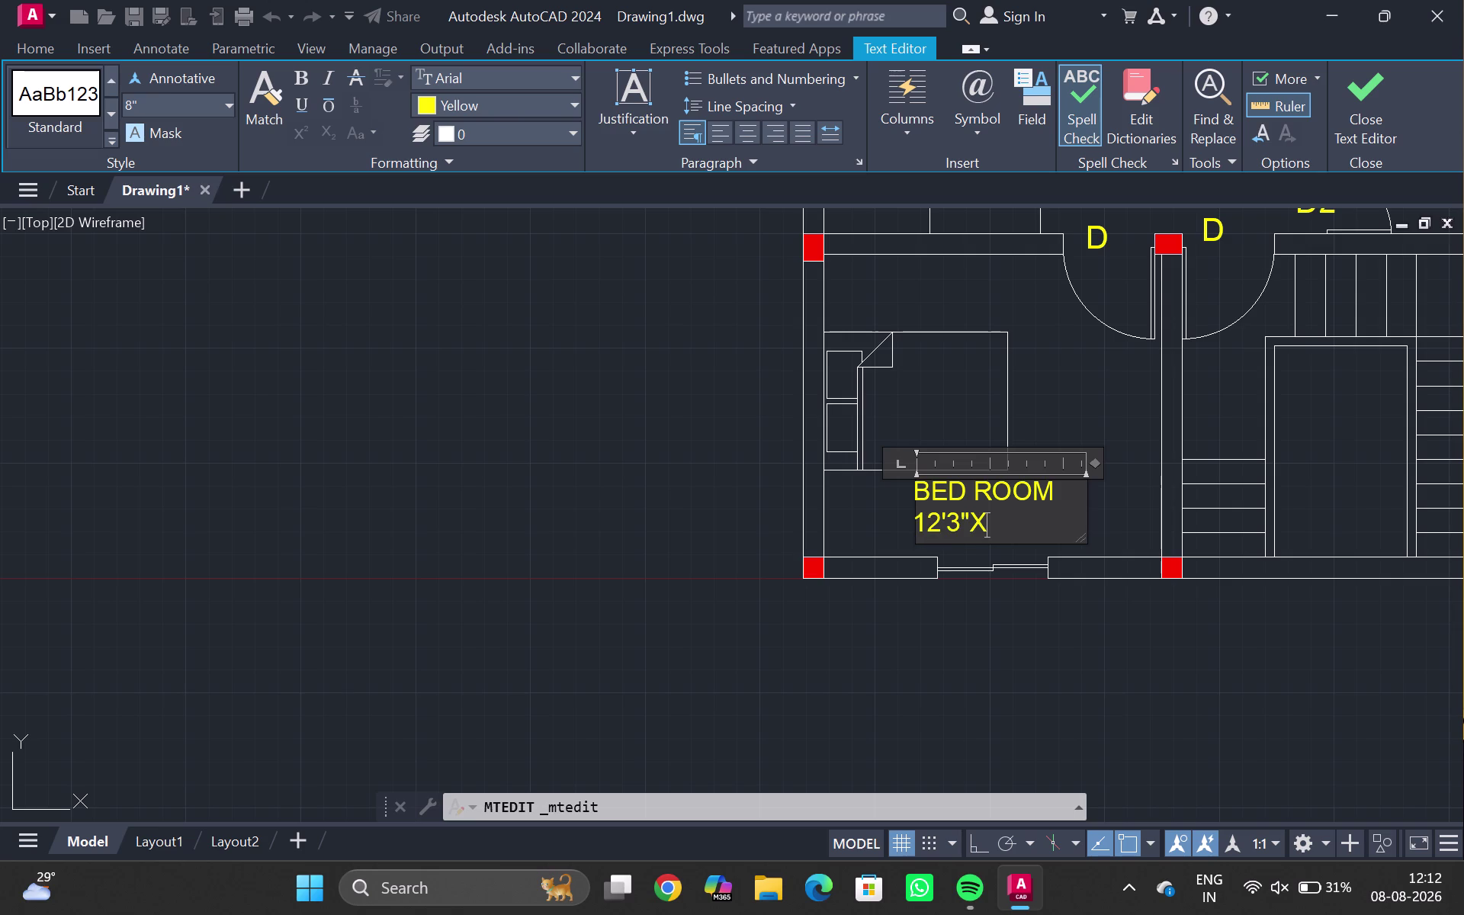
text(11)
key(apostrophe)
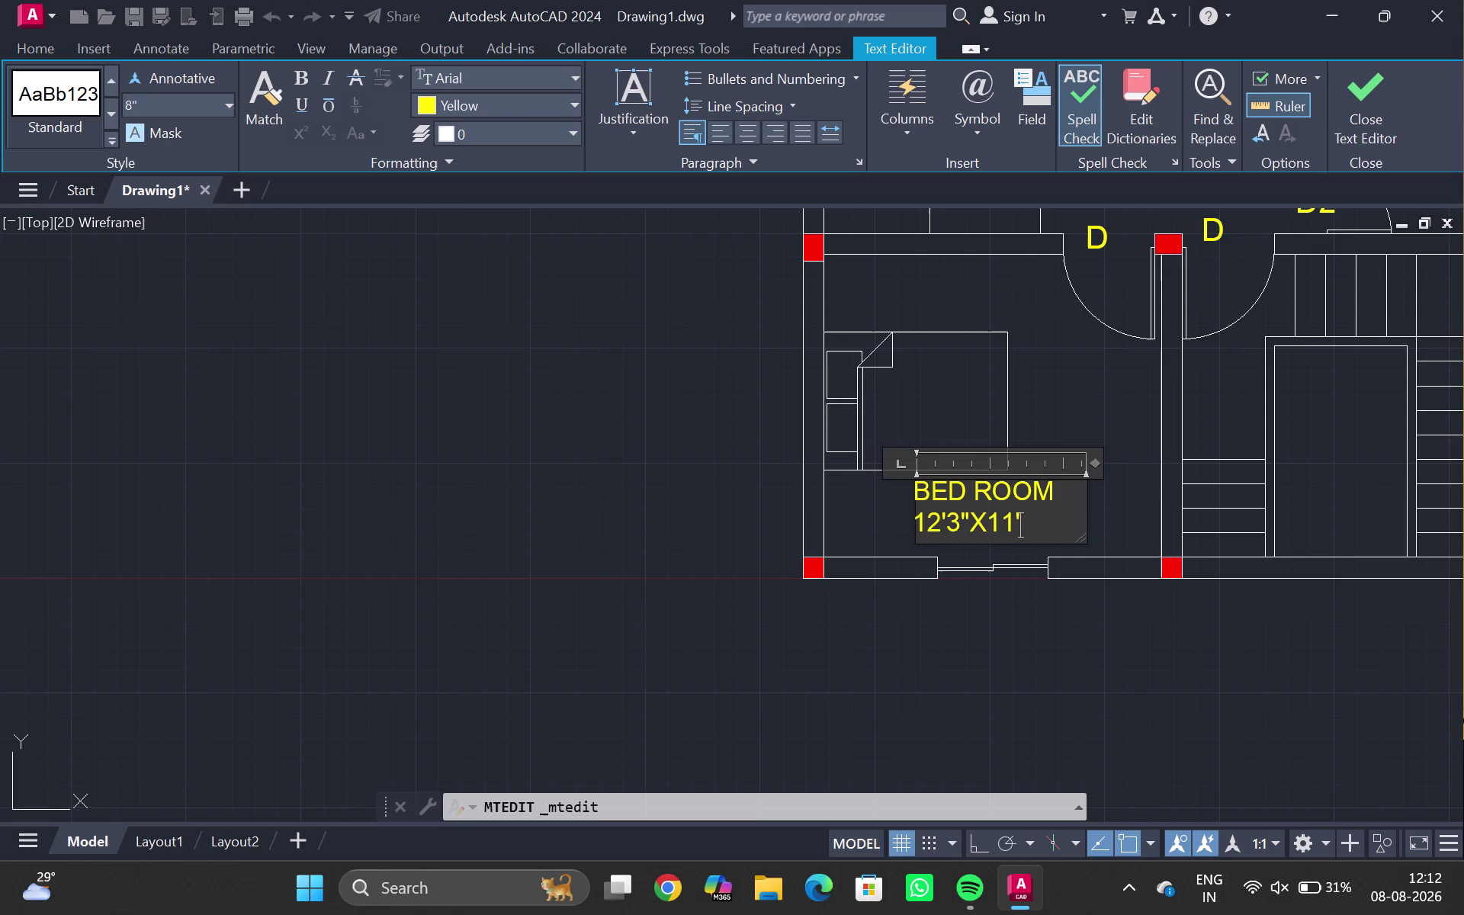
click(1100, 517)
scroll(down, 3)
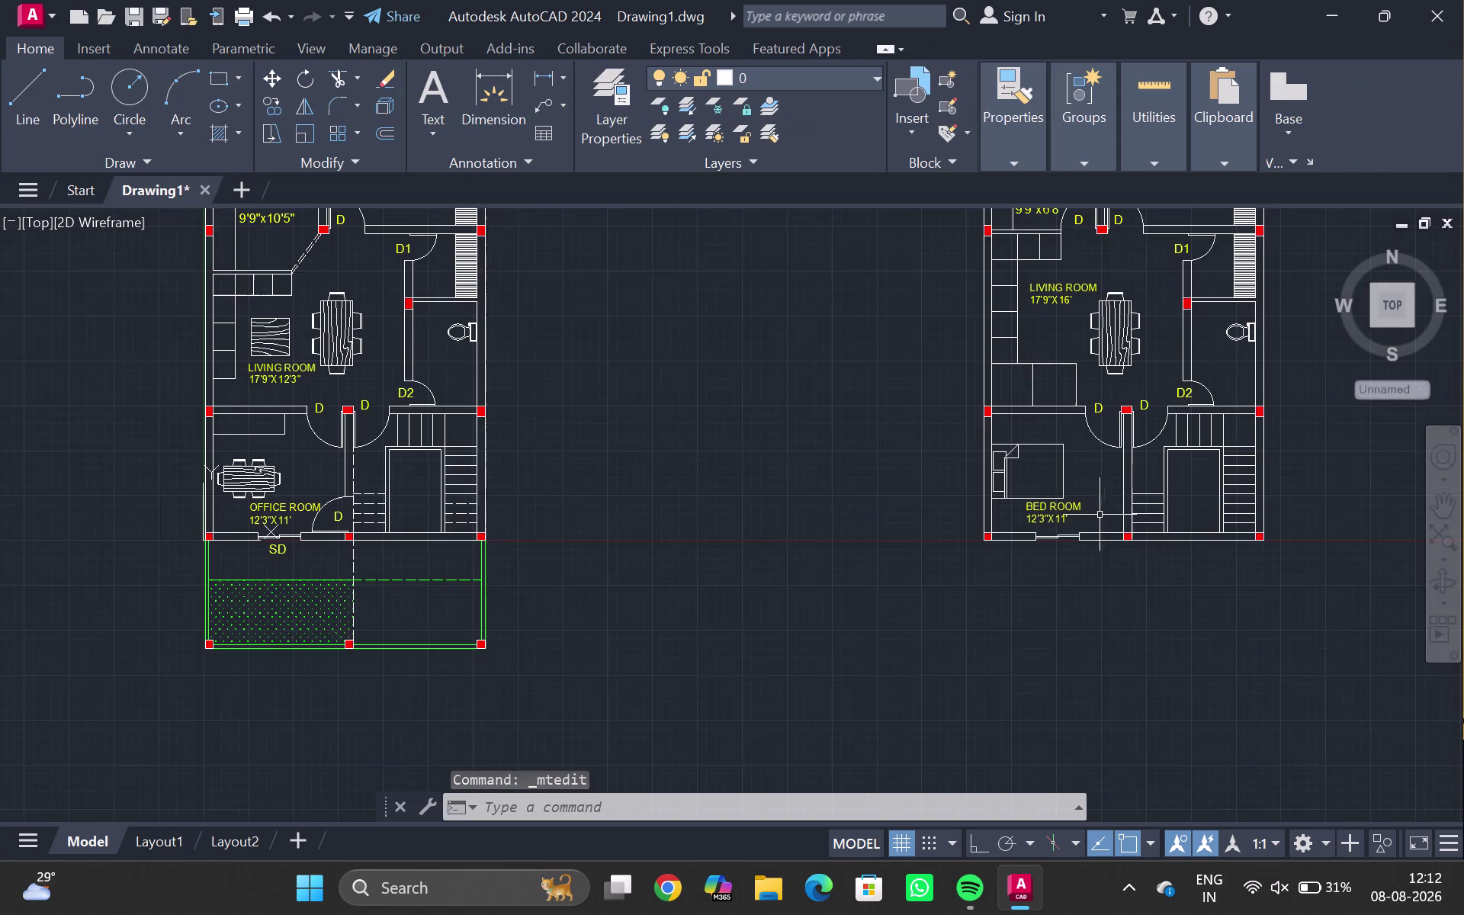
scroll(down, 3)
middle_drag(1087, 482, 1013, 587)
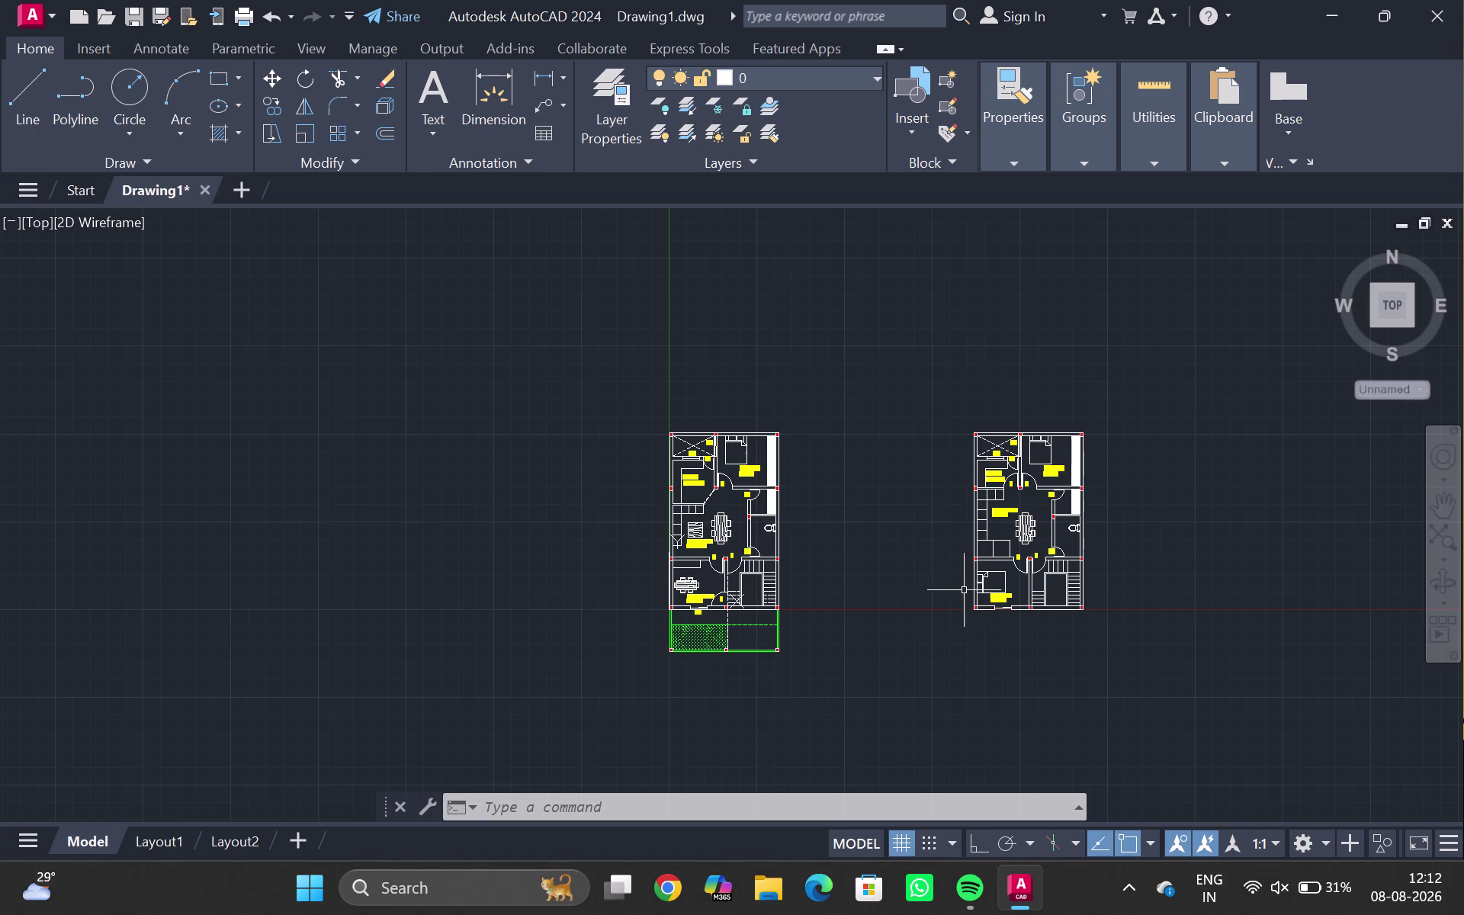
scroll(up, 3)
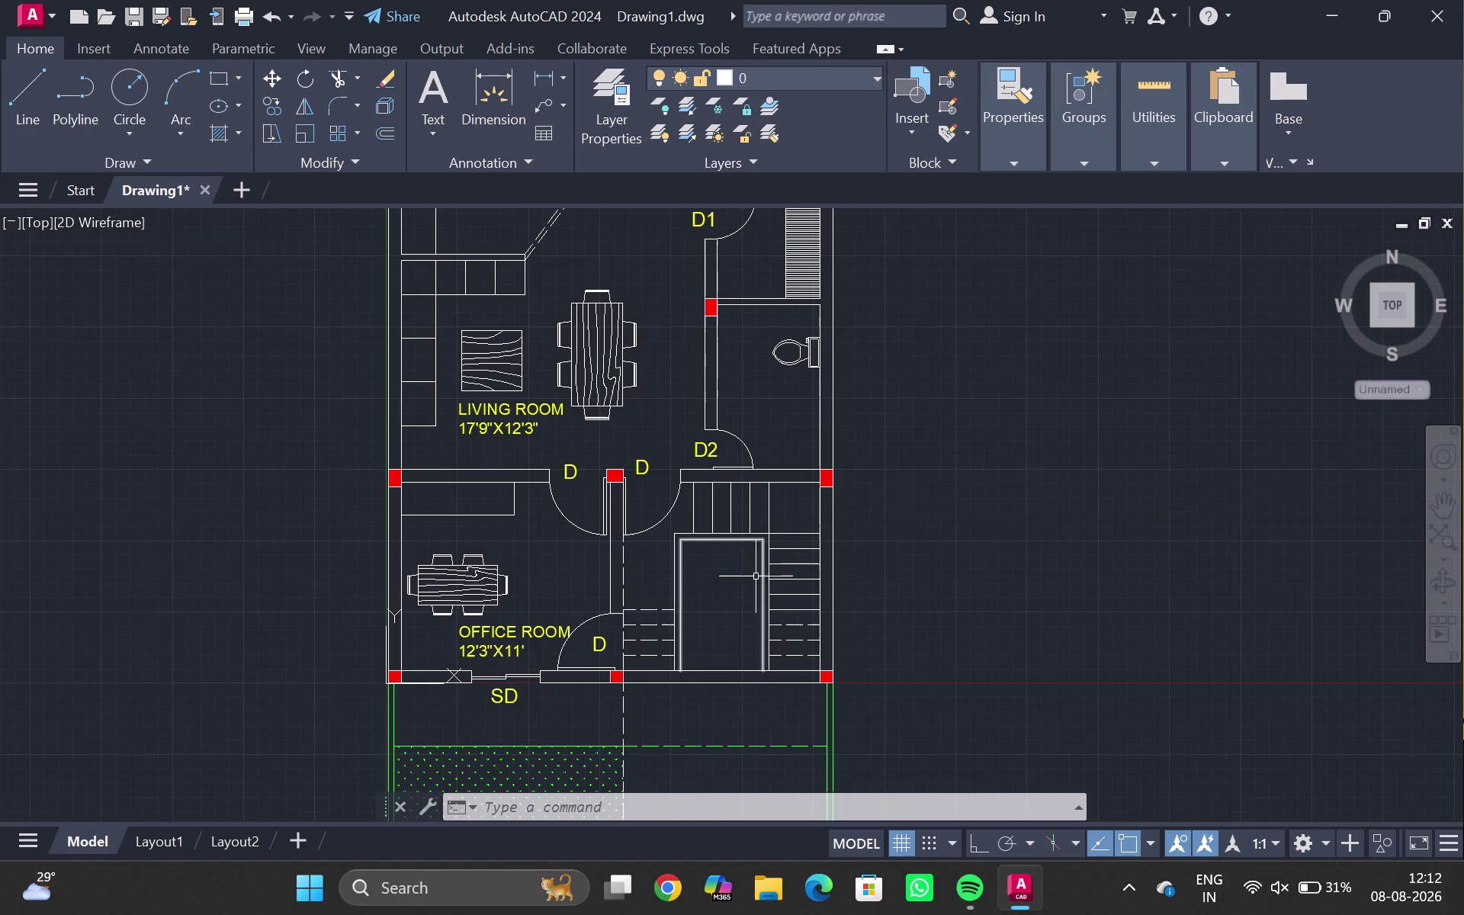
scroll(up, 3)
scroll(down, 3)
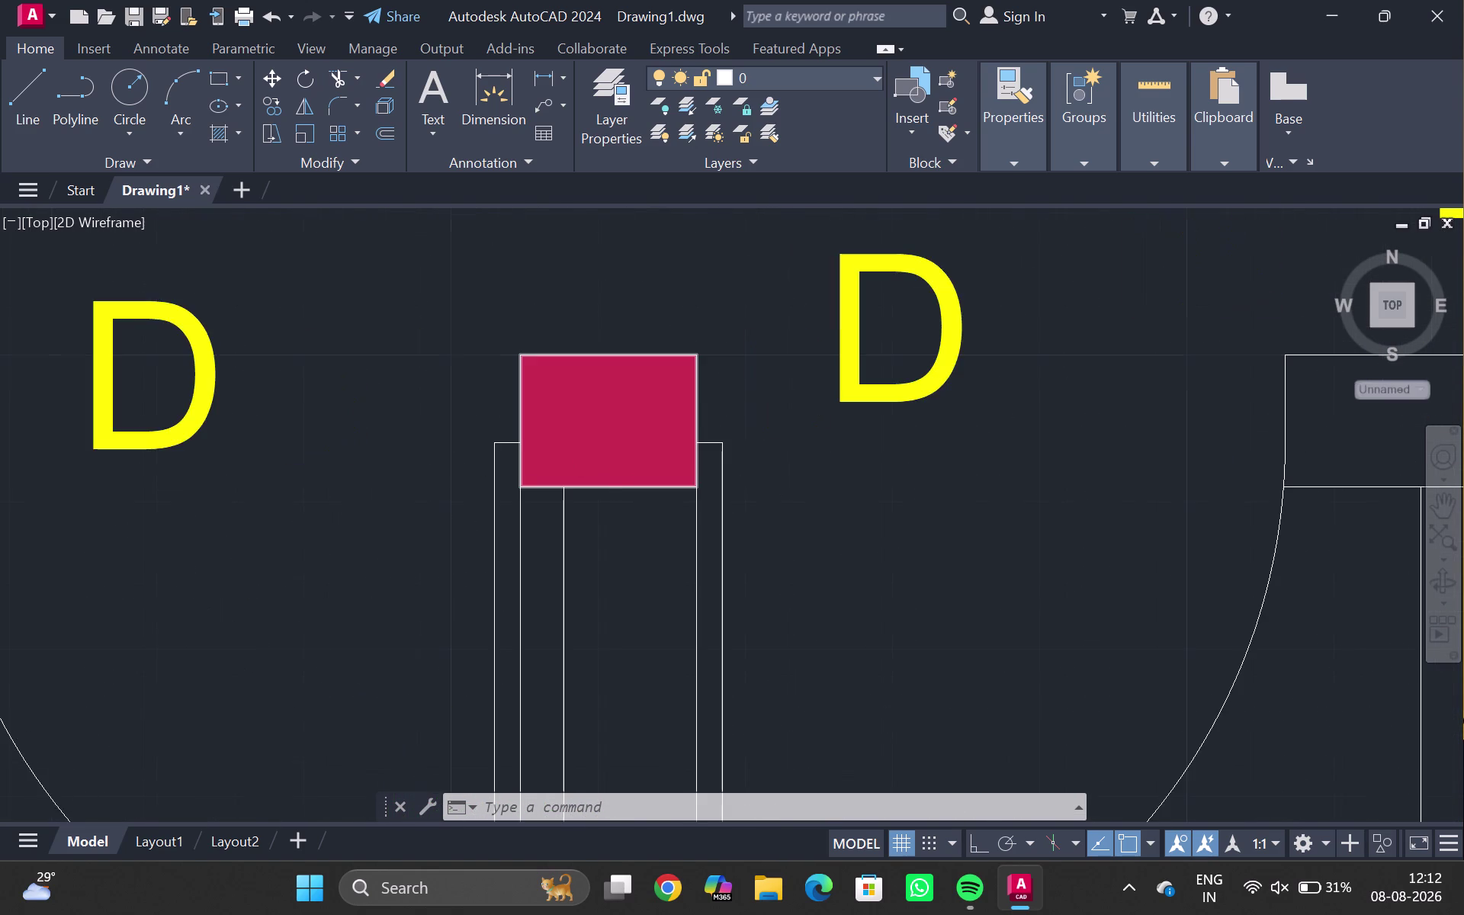
scroll(down, 3)
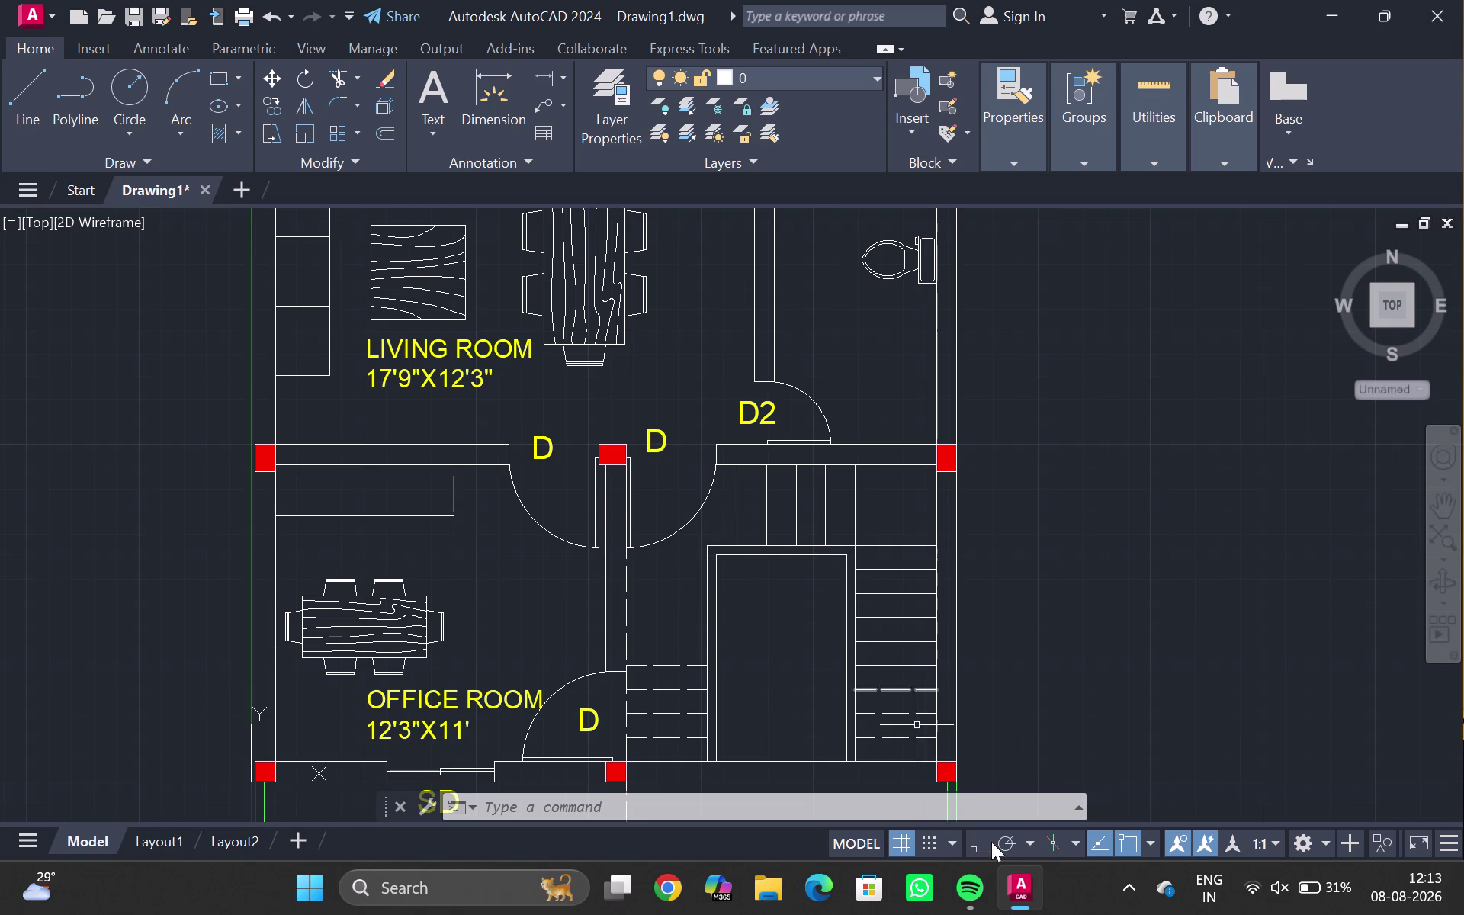
click(1126, 885)
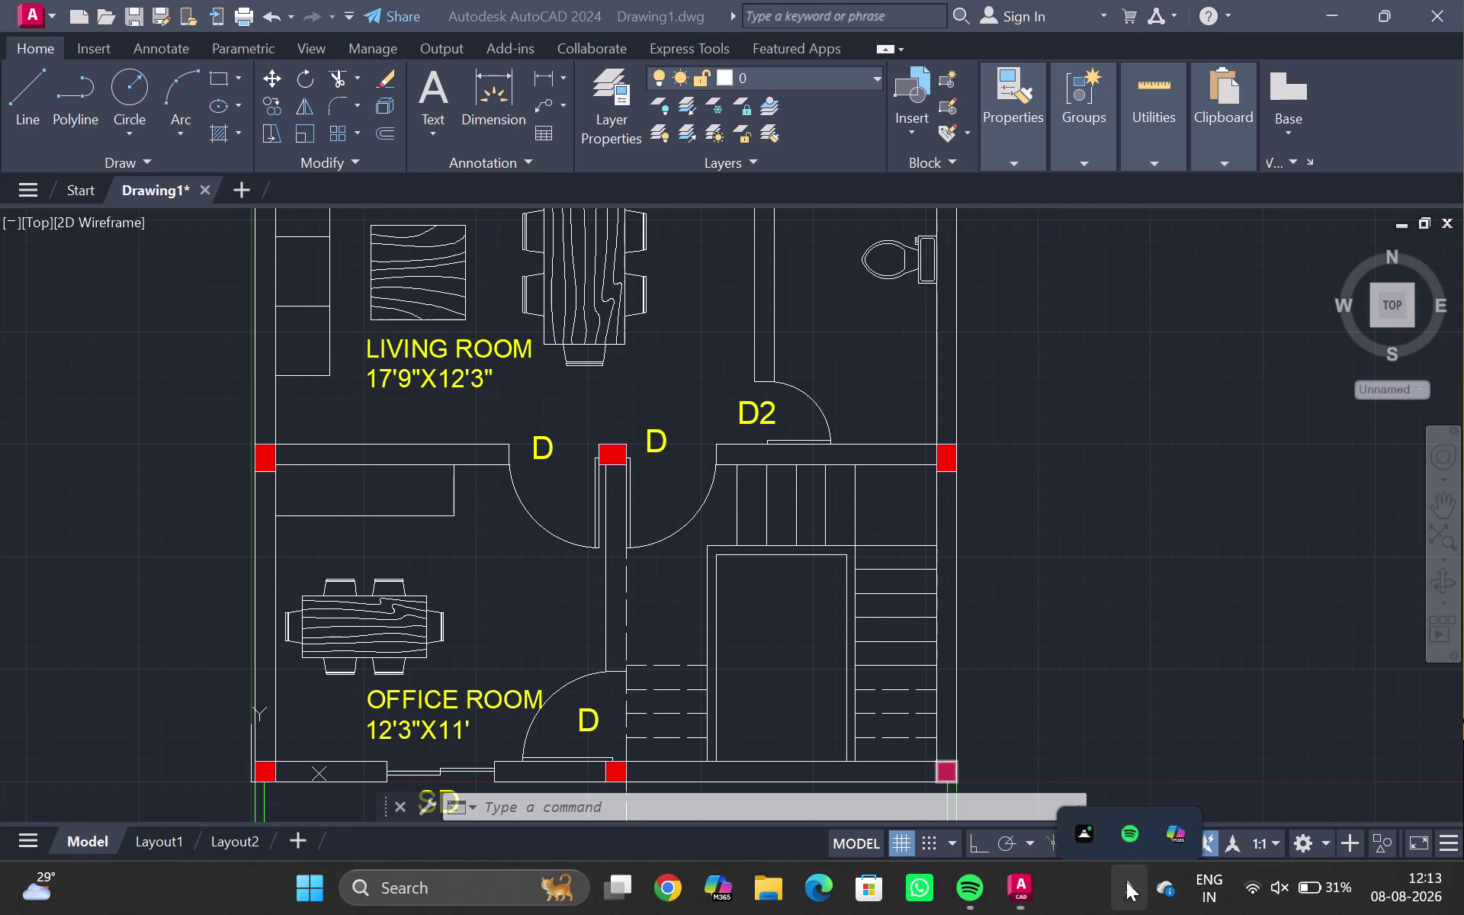